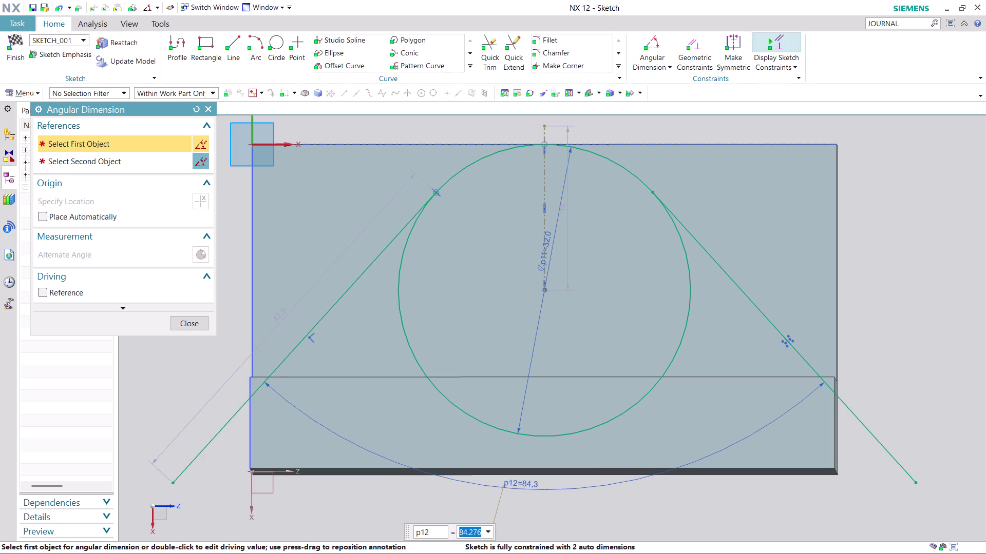
Delete the 84.3° angle dimension between the slanted lines and dismiss the auto-dimensioning notice.
click(198, 328)
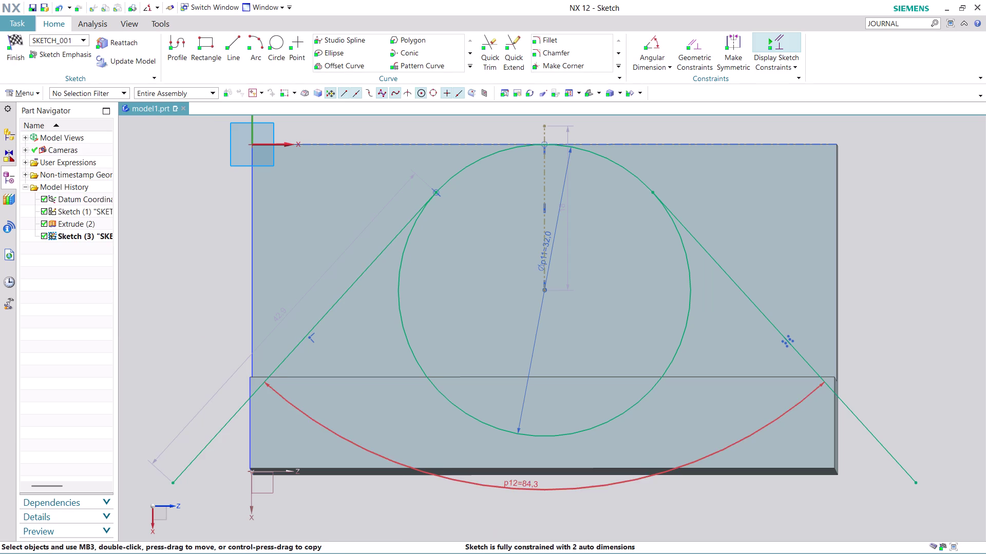
right_click(522, 489)
click(570, 441)
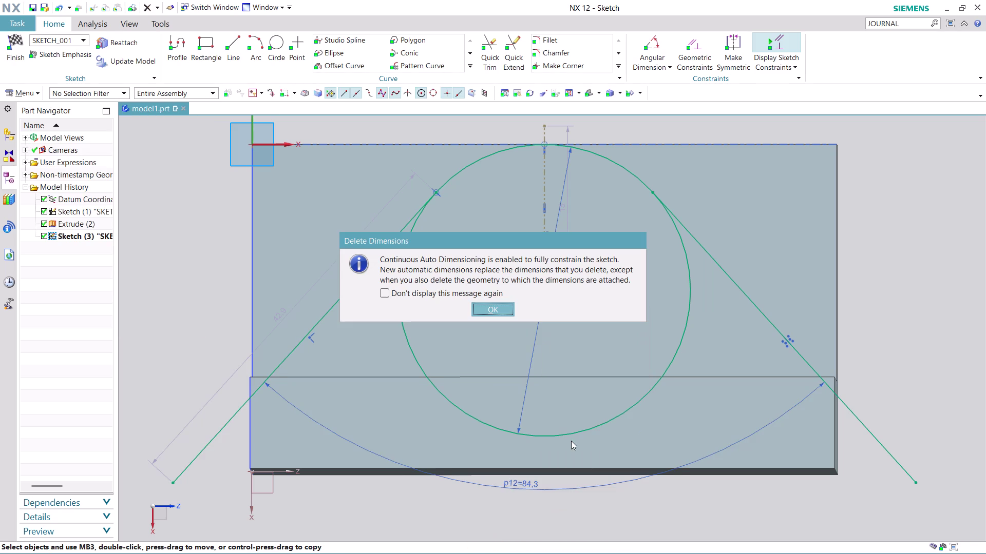
click(502, 316)
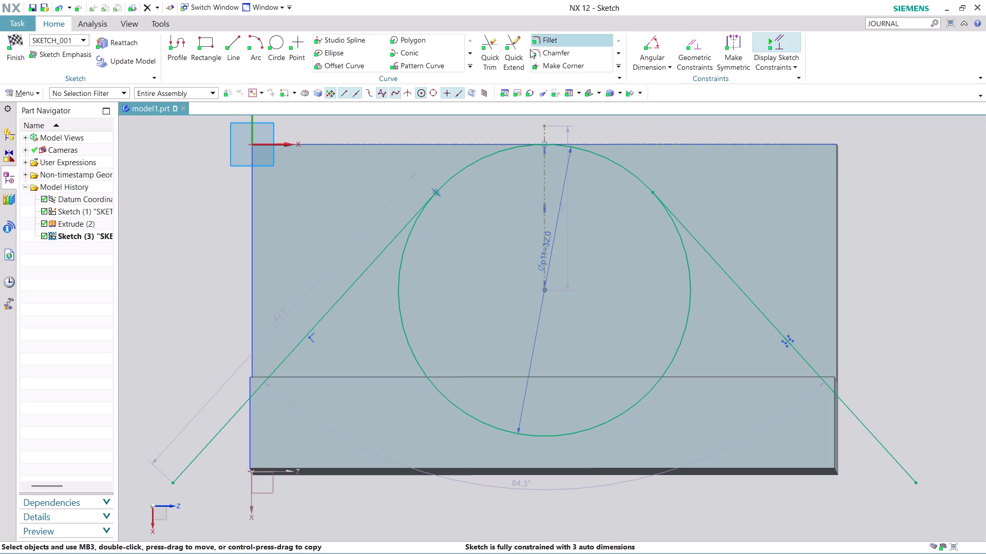
Start a Rapid Dimension and pick both slanted lines for a new angle.
click(660, 67)
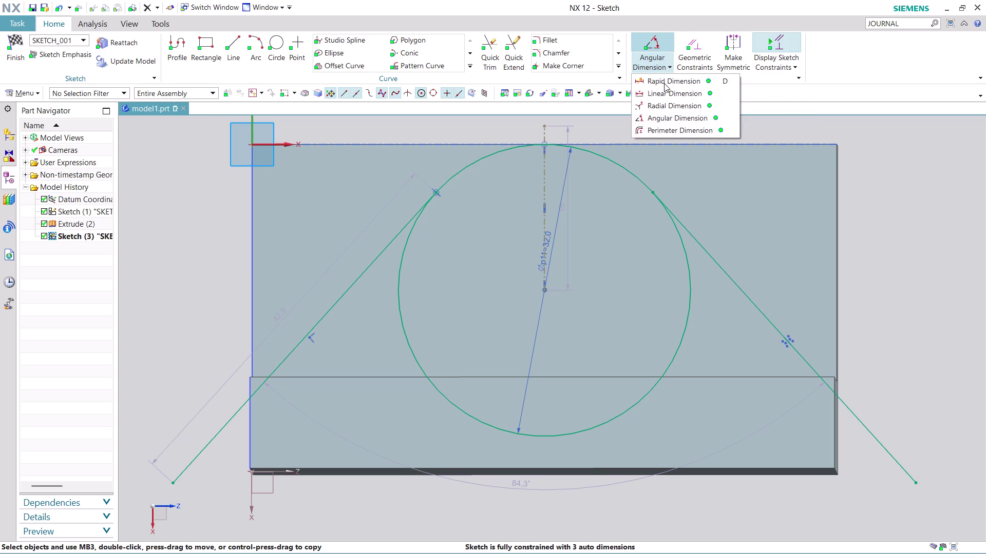
click(663, 83)
click(298, 353)
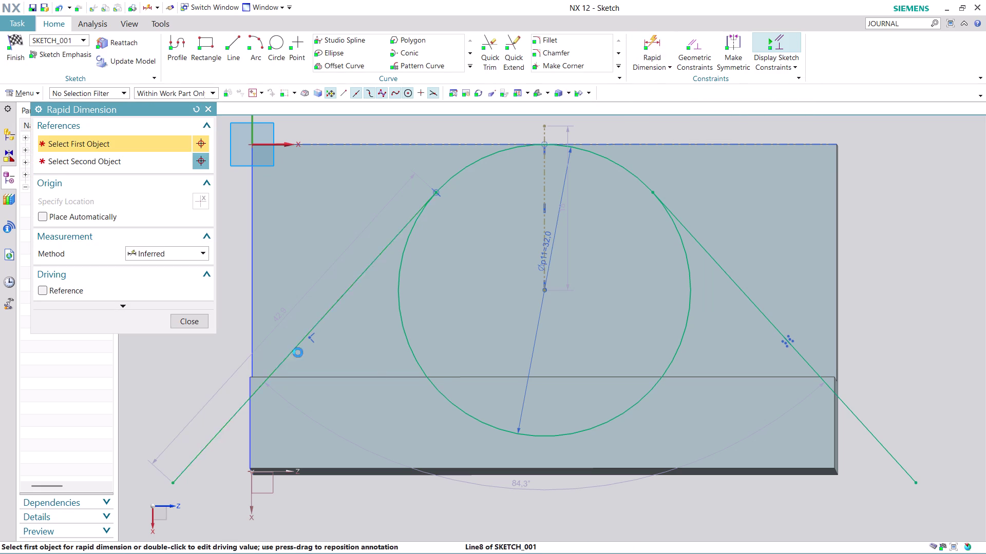
click(810, 366)
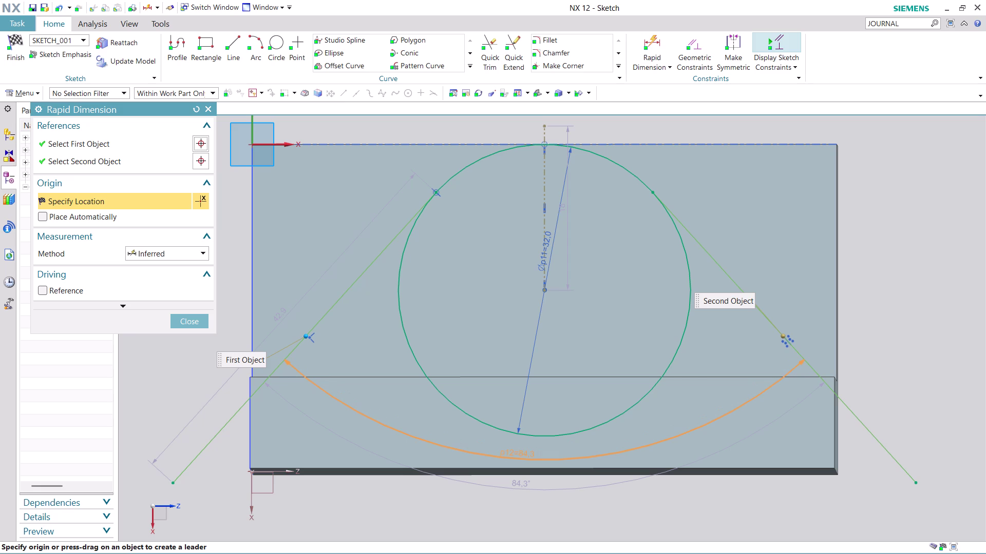
Cancel the unfinished angle dimension and zoom in on the sketch.
key(Escape)
scroll(down, 3)
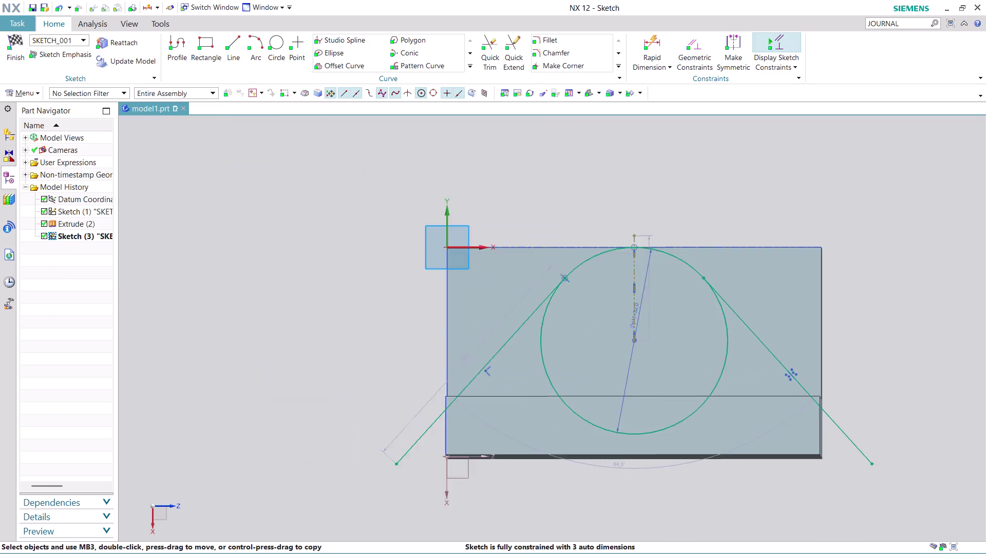
scroll(down, 3)
scroll(up, 3)
scroll(down, 3)
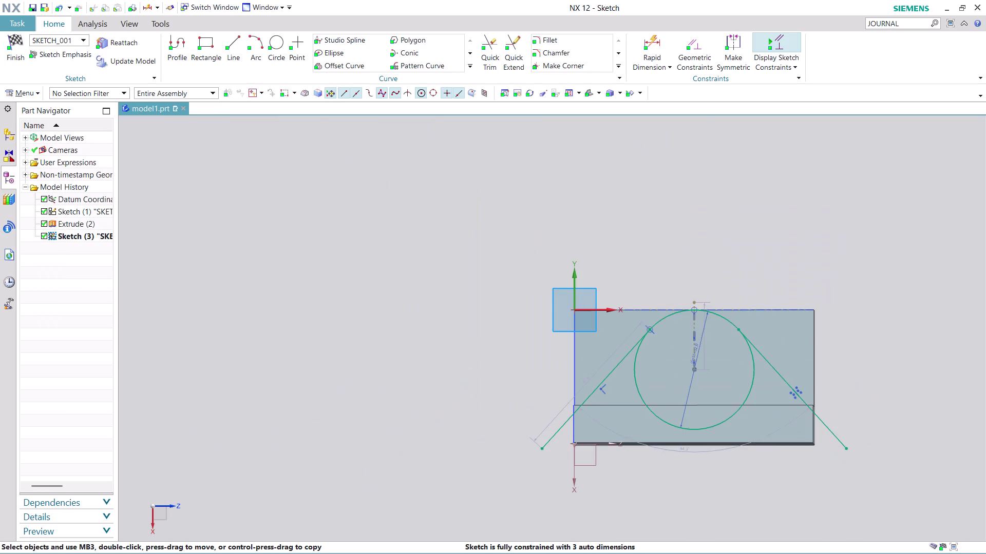
scroll(up, 3)
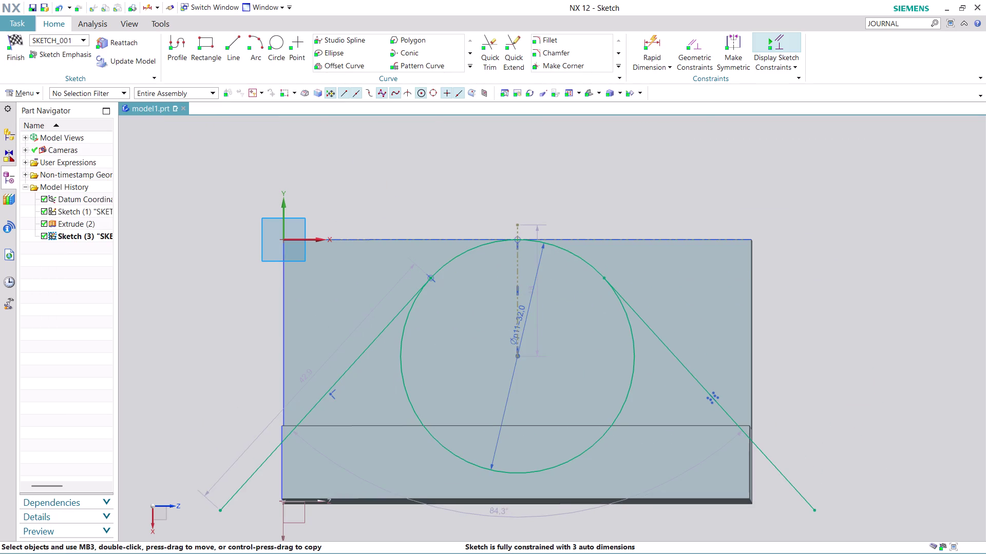
scroll(down, 3)
scroll(up, 3)
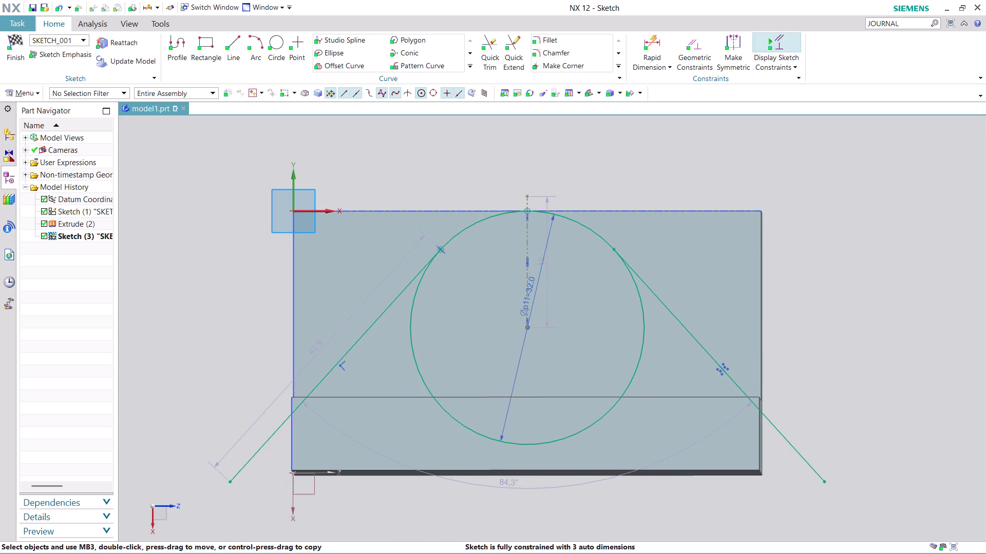
Drag the slanted lines' lower ends into the block's lower band, changing the angle to 78.4°.
drag(232, 482, 312, 403)
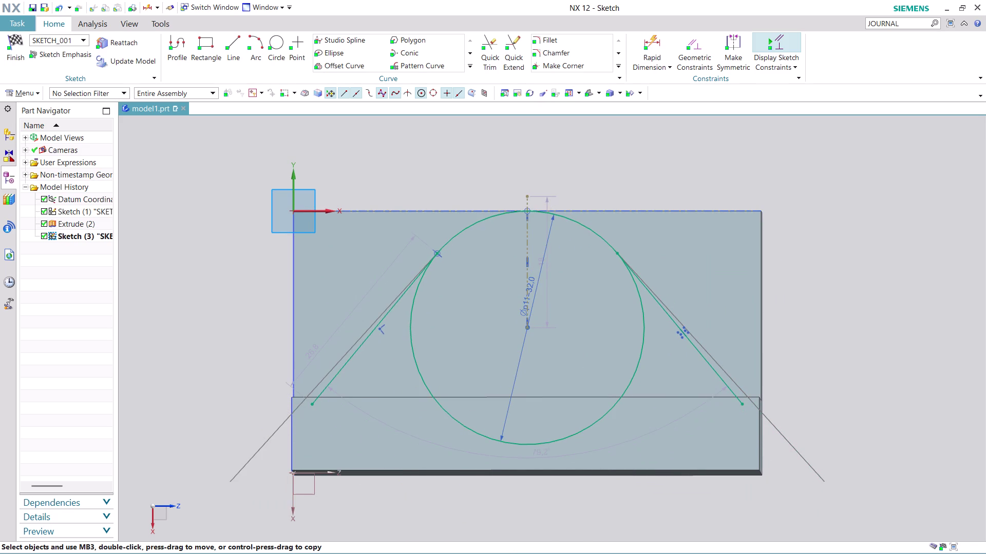
drag(312, 404, 237, 522)
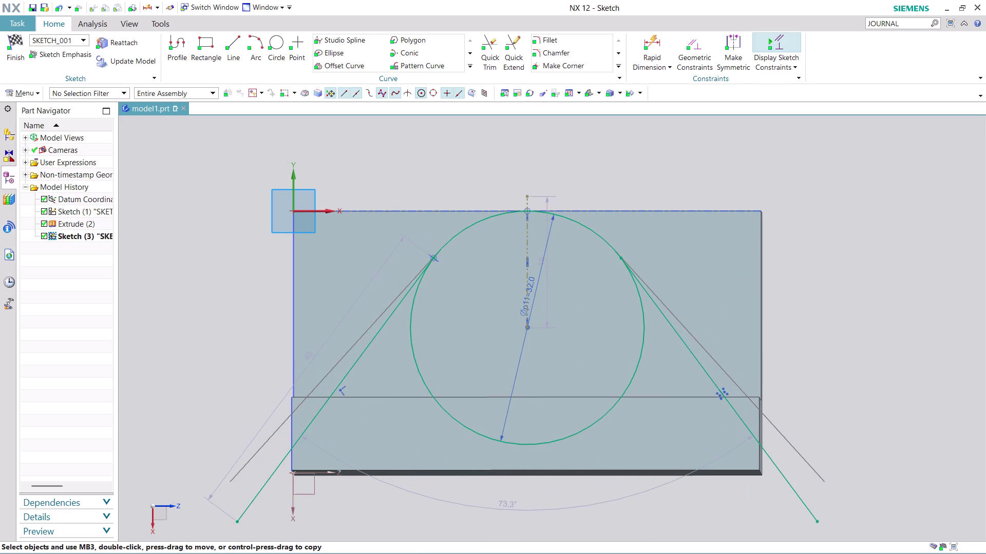
drag(237, 522, 266, 427)
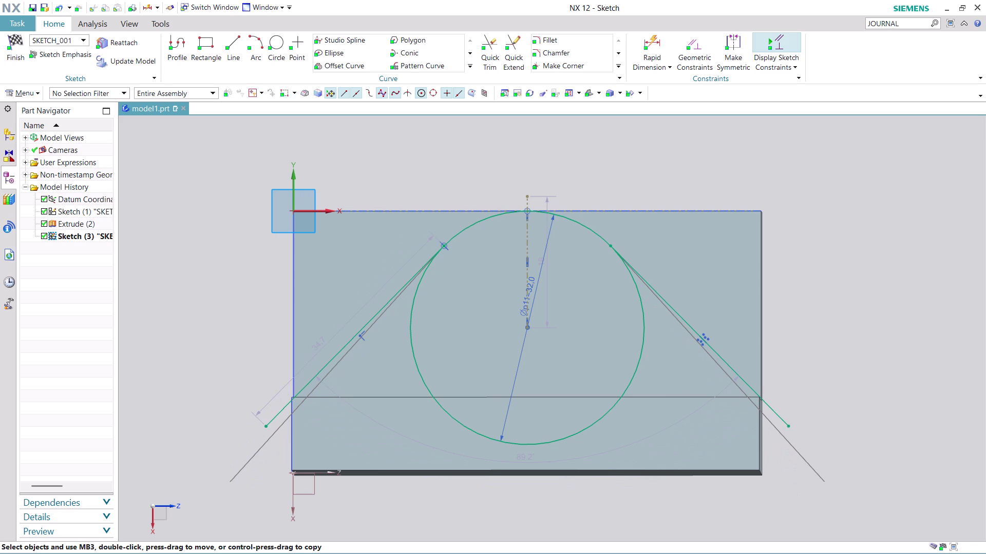
drag(266, 426, 278, 448)
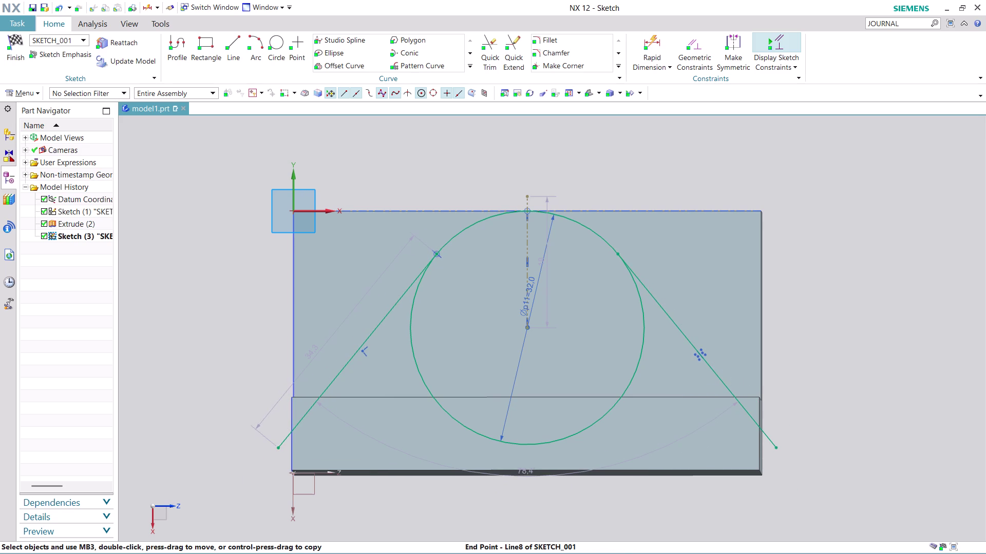
click(650, 36)
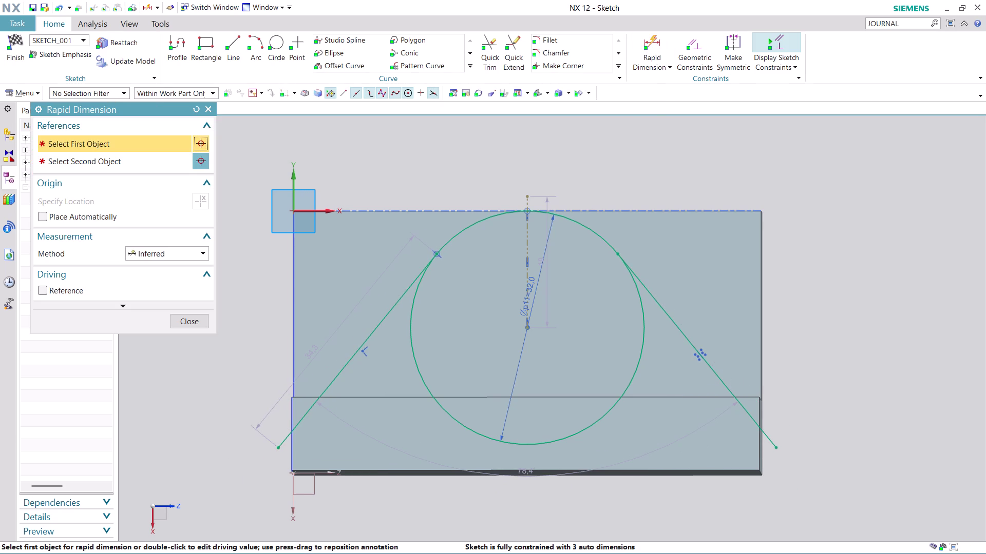
Dimension the horizontal distance between the slanted lines' lower endpoints as 55 mm.
click(279, 451)
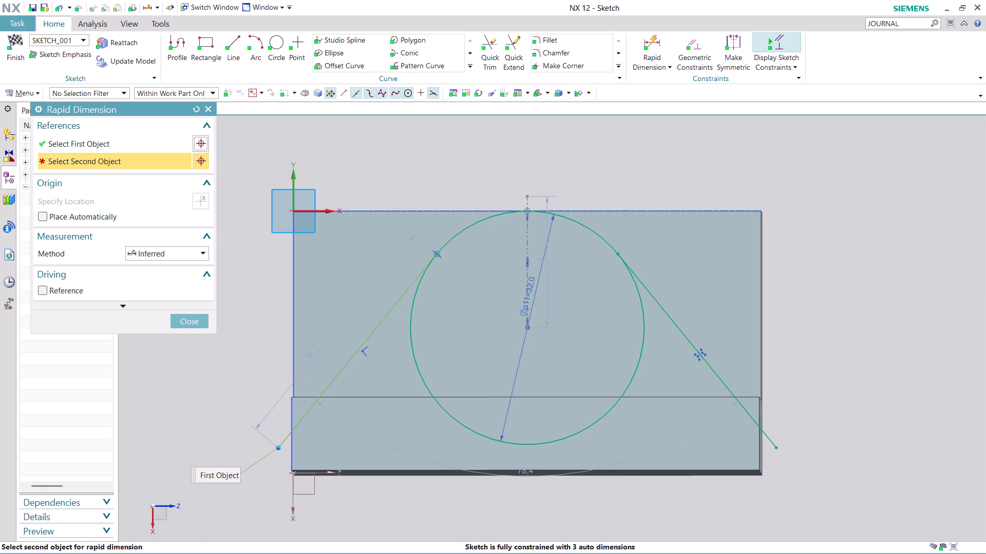
click(778, 448)
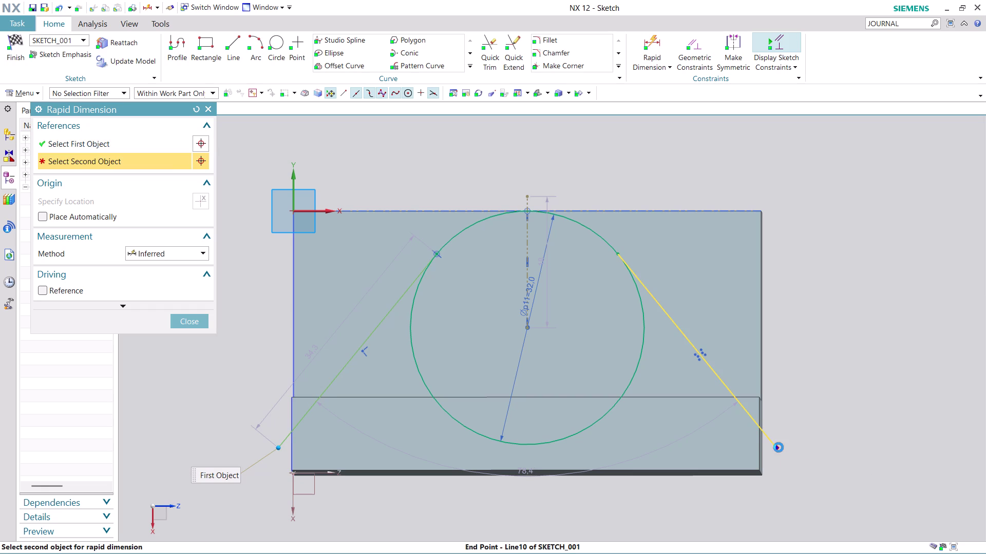
click(824, 463)
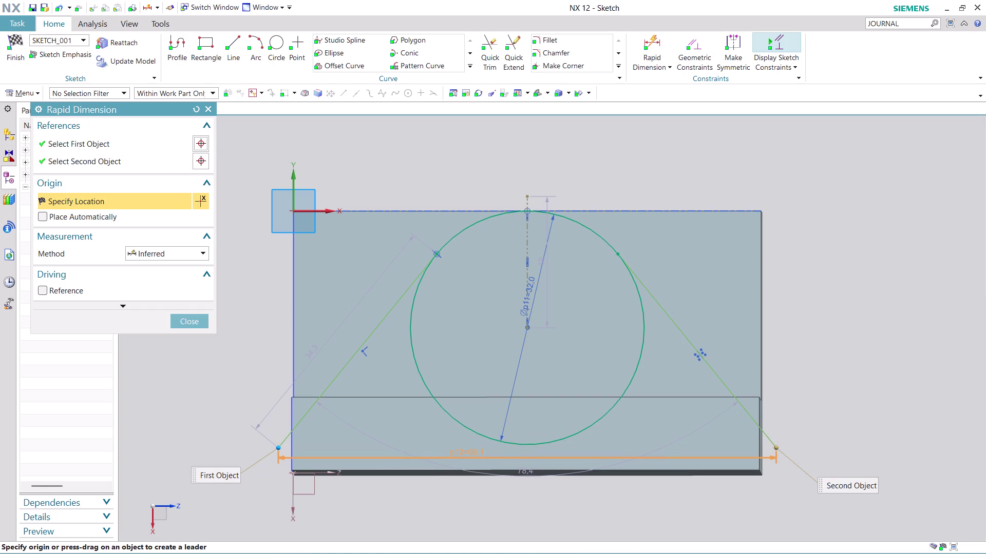
click(467, 453)
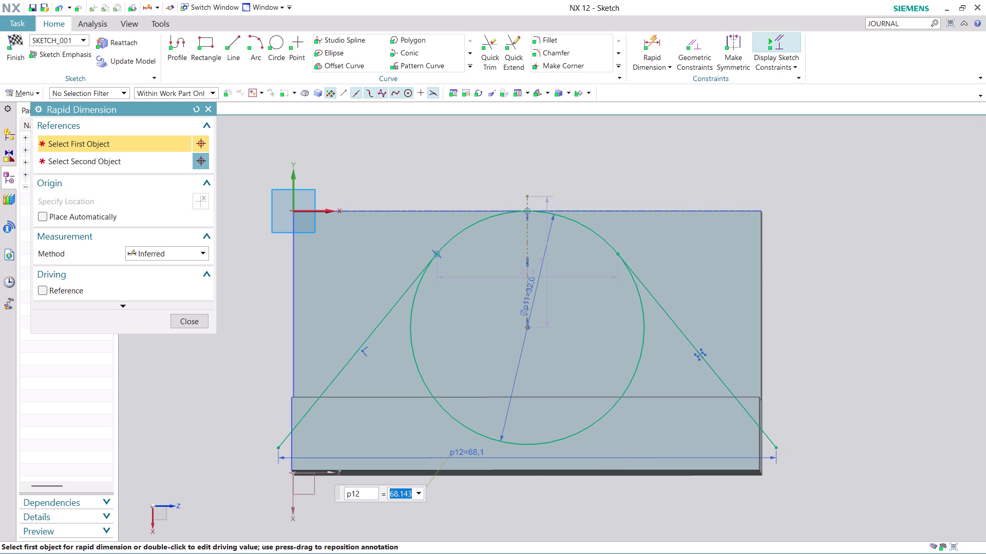
text(55)
key(Return)
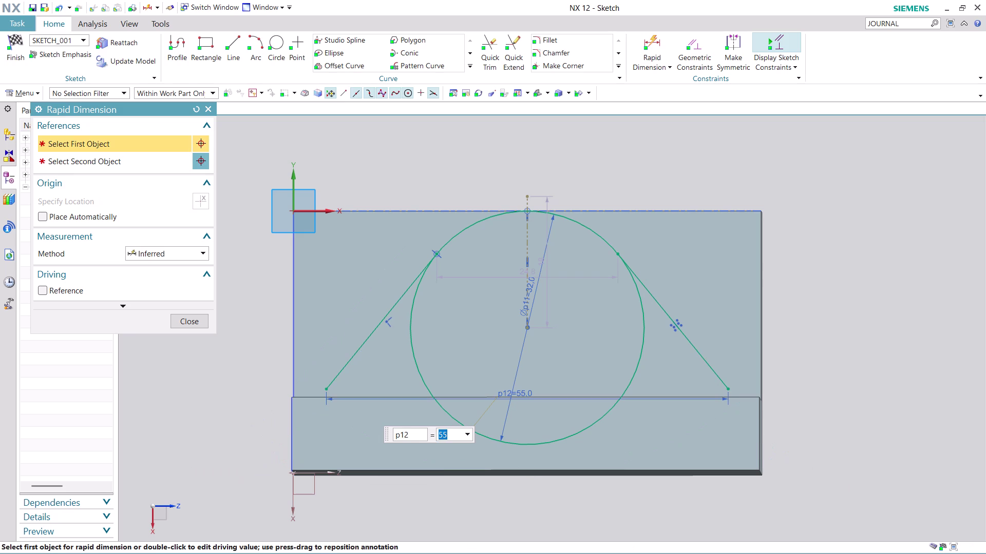
click(194, 314)
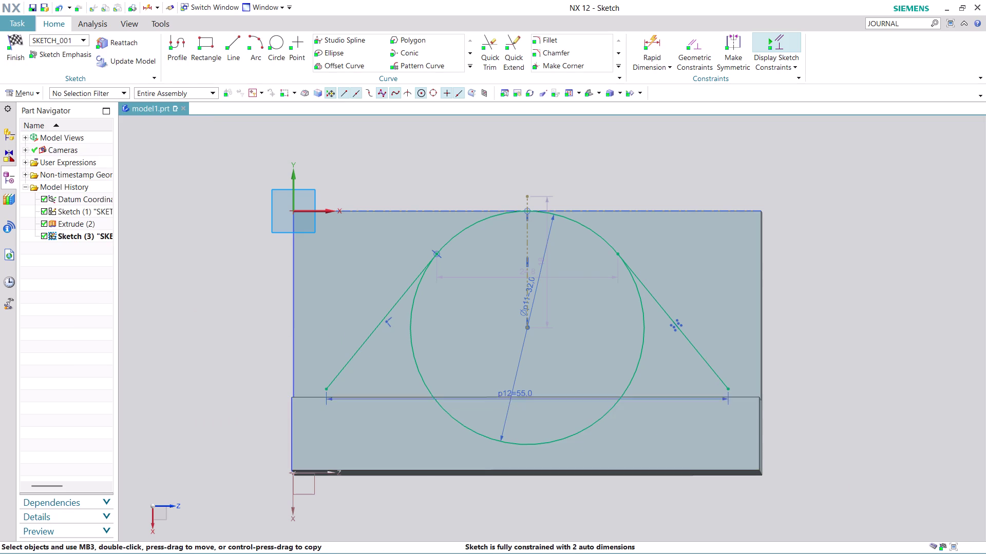
scroll(up, 3)
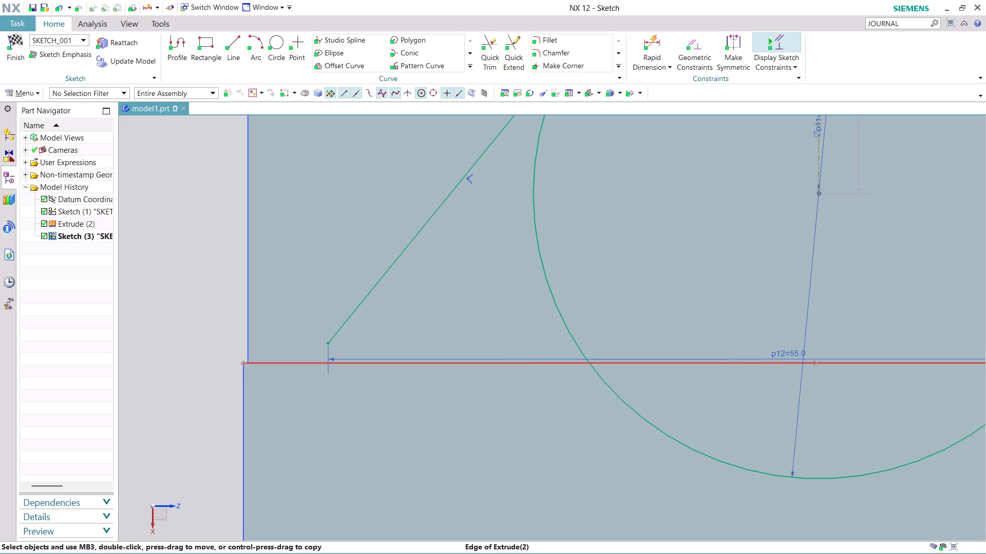
click(702, 46)
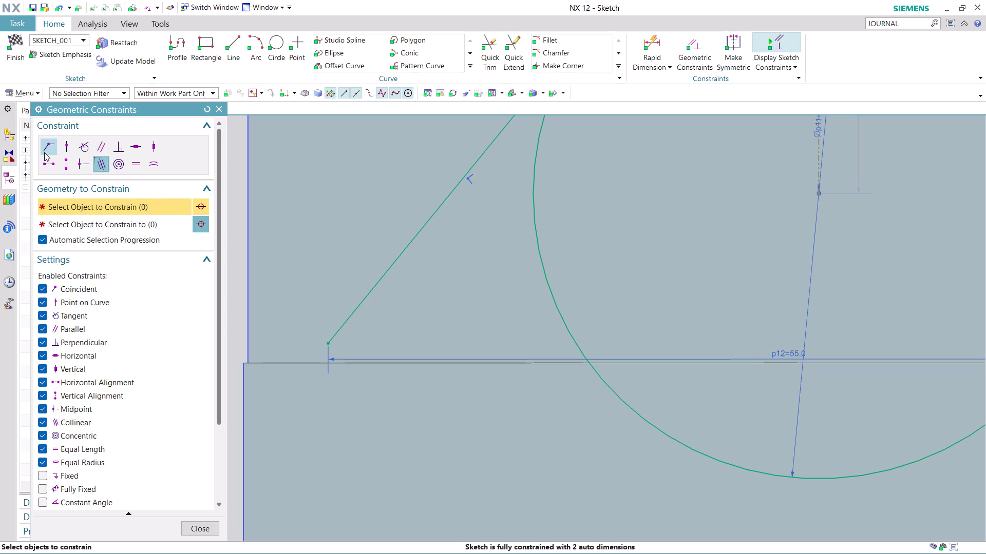
click(51, 144)
click(329, 344)
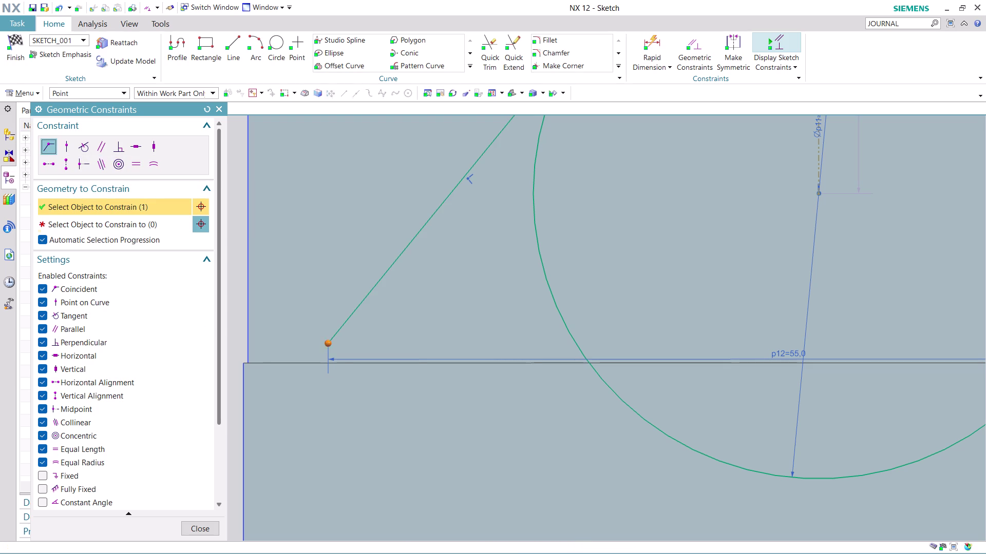
click(310, 363)
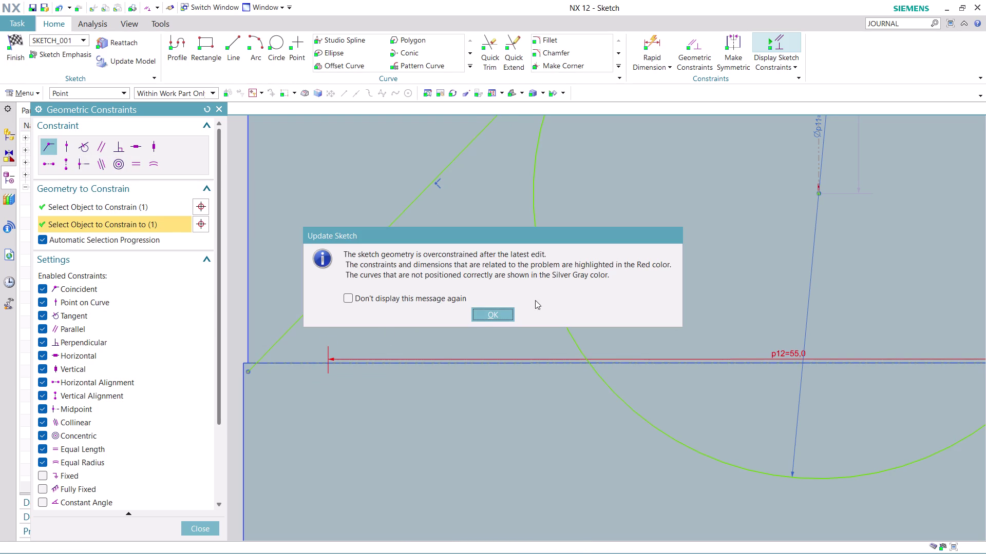
click(482, 319)
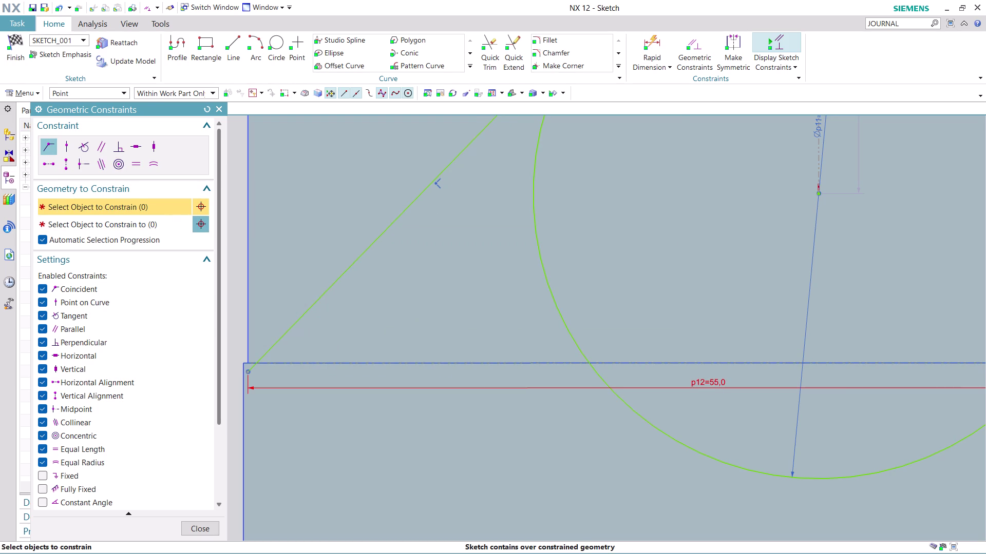
key(ctrl+z)
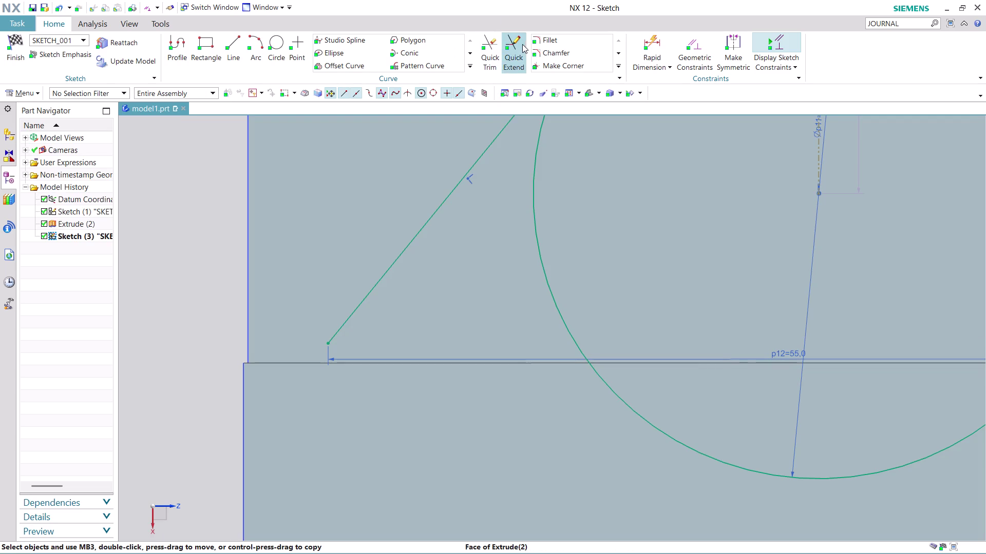
click(521, 46)
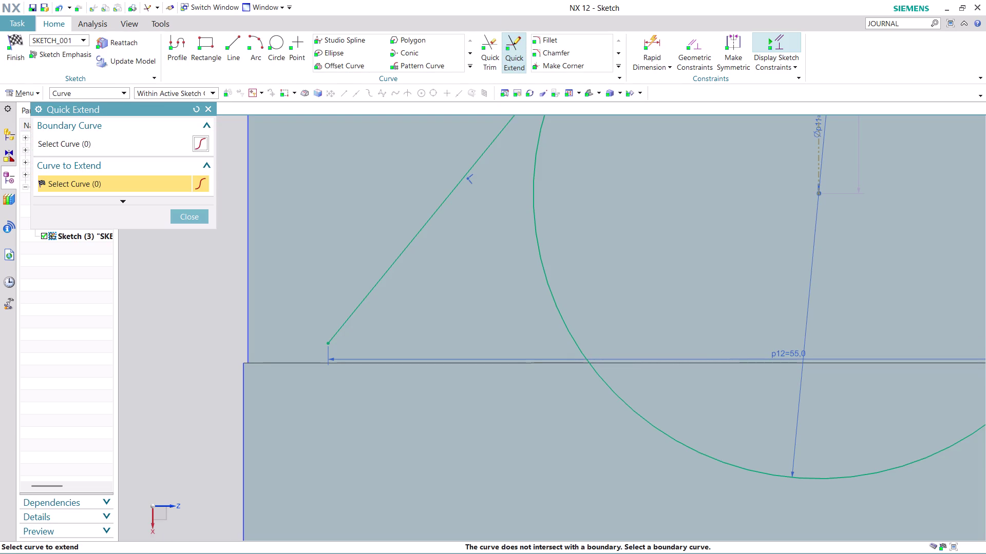
click(329, 341)
key(Escape)
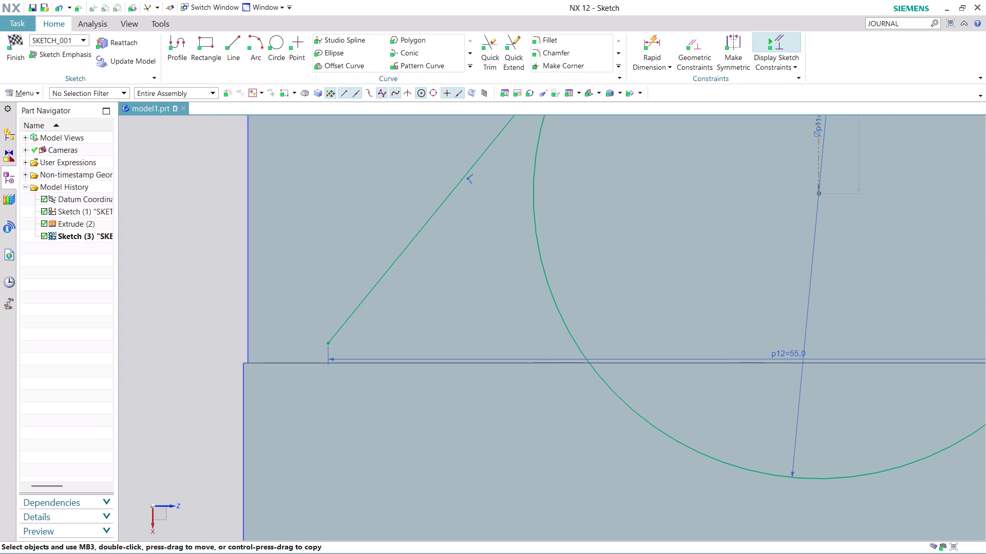
scroll(down, 3)
scroll(down, 3)
scroll(up, 3)
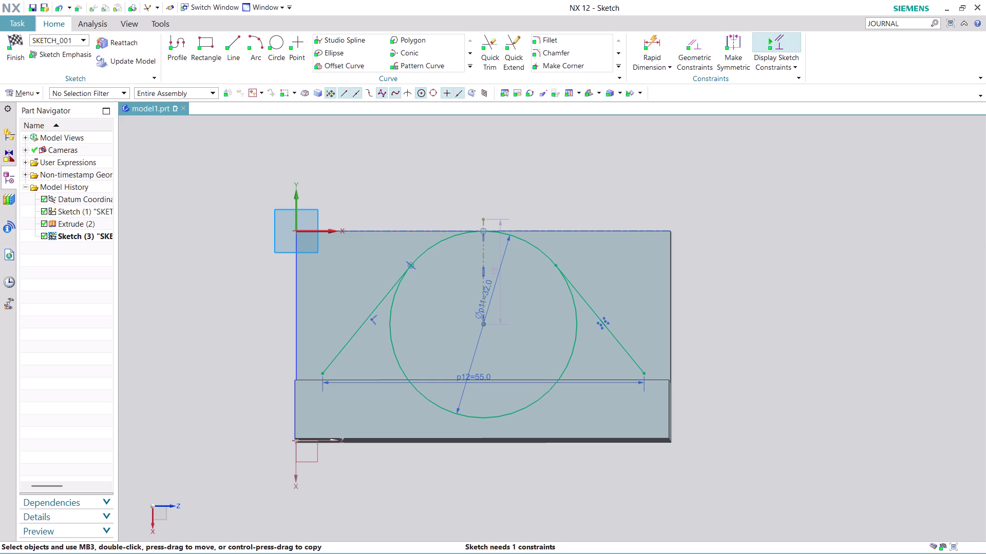
scroll(up, 3)
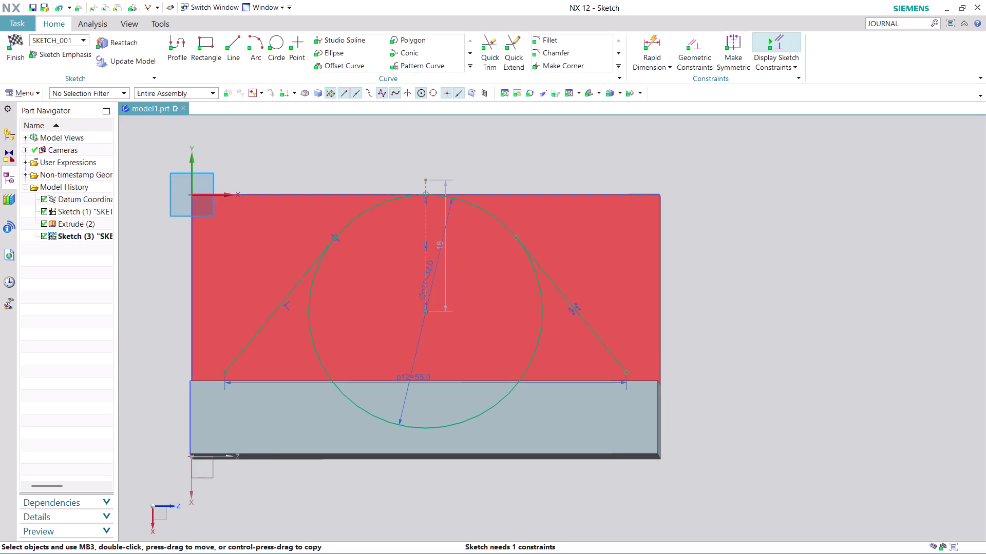
click(467, 68)
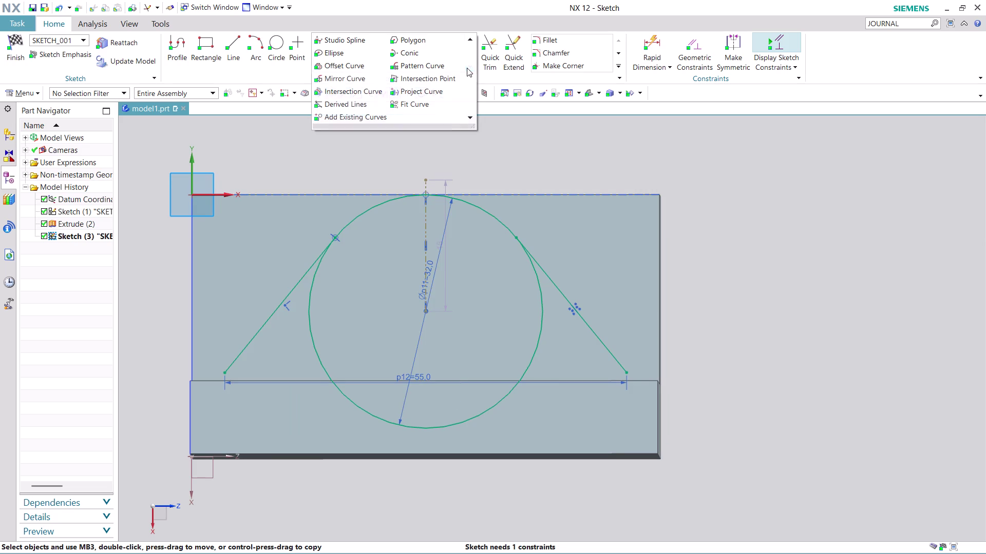
Project the block's top edge into the sketch as a new line.
click(422, 88)
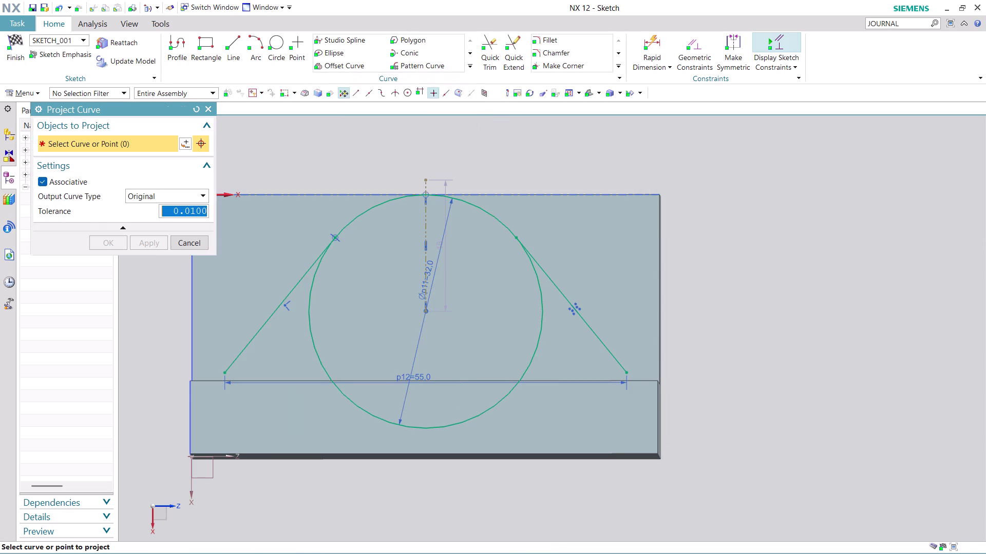
scroll(up, 3)
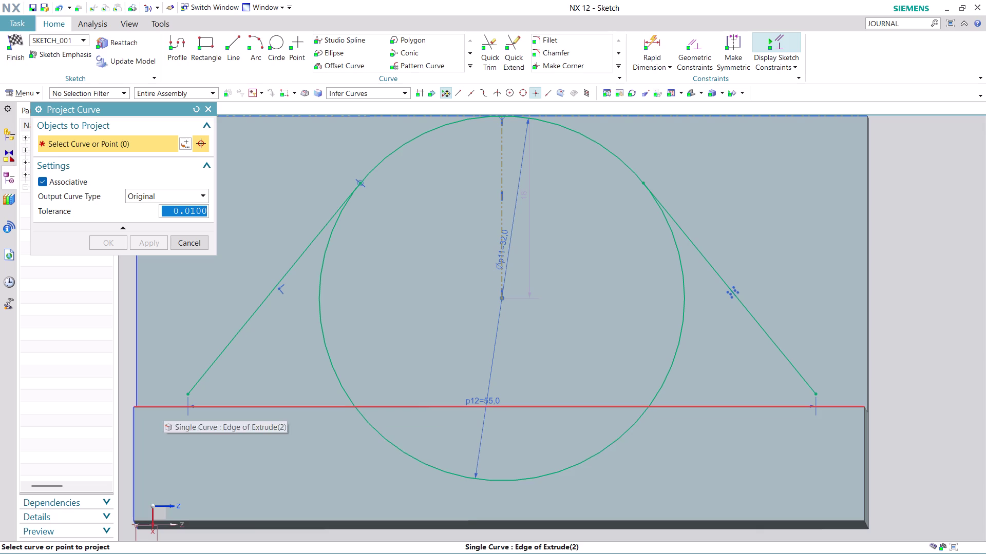
click(163, 408)
click(164, 244)
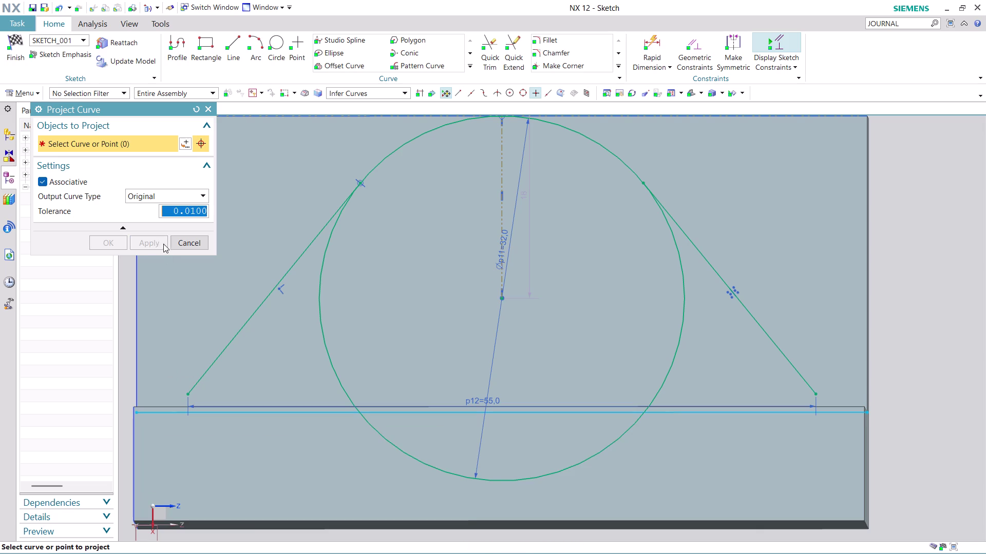
click(205, 239)
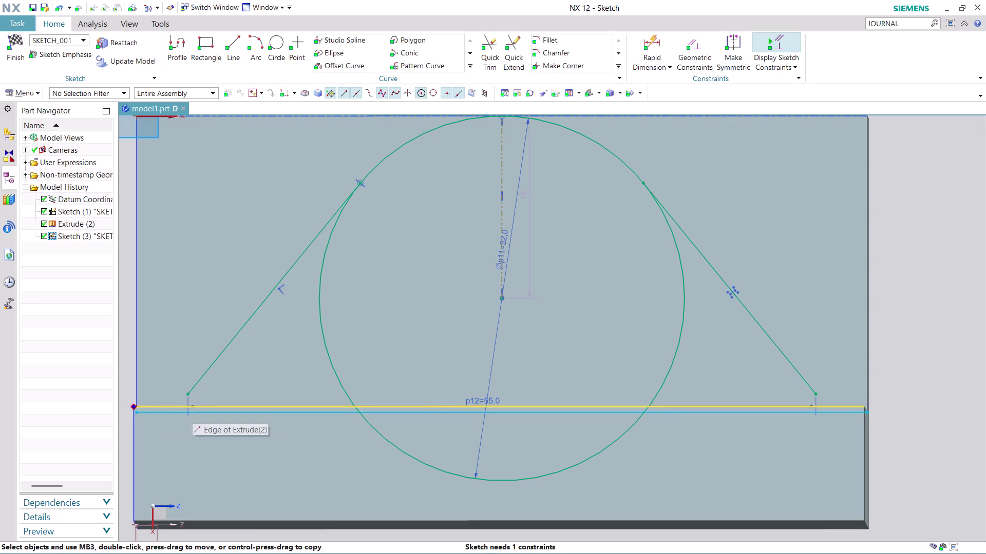
Drag both slanted lines' lower endpoints onto the projected edge.
drag(186, 392, 186, 396)
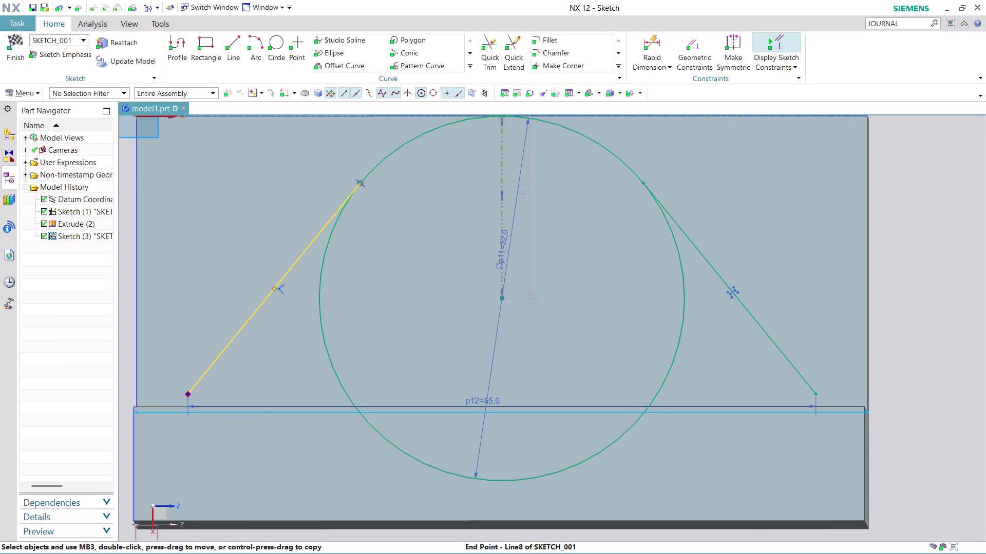
drag(185, 396, 176, 403)
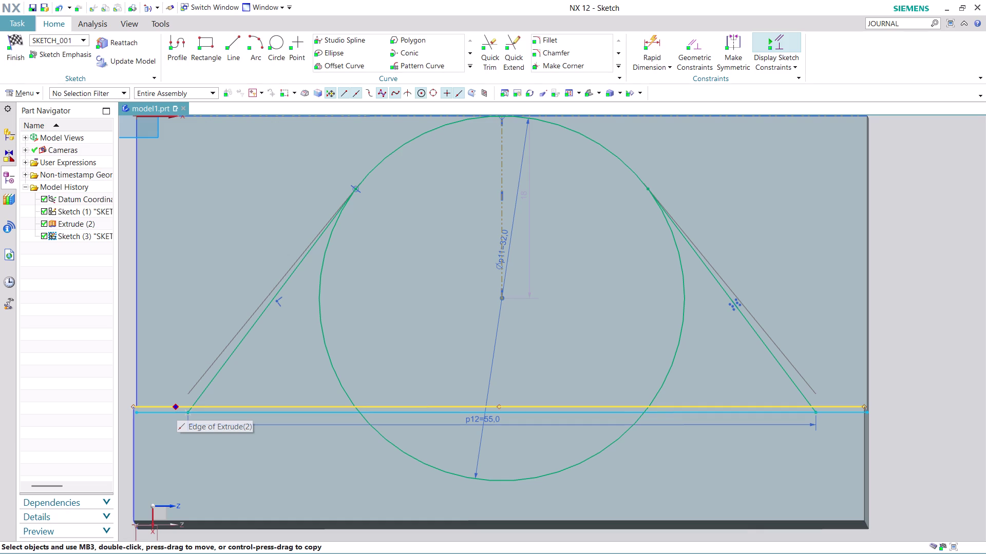
drag(176, 402, 176, 401)
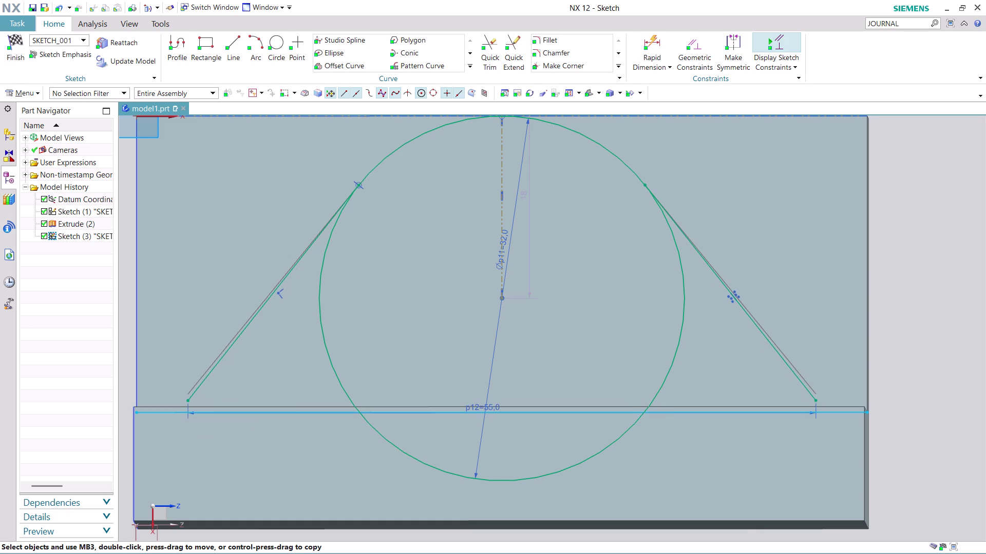
drag(175, 401, 174, 409)
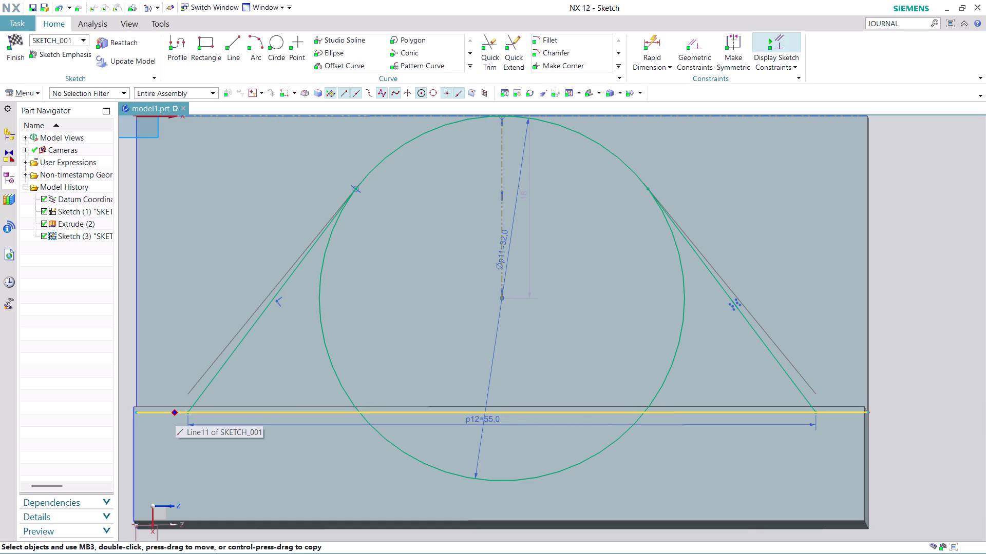
drag(174, 410, 201, 411)
drag(202, 411, 190, 408)
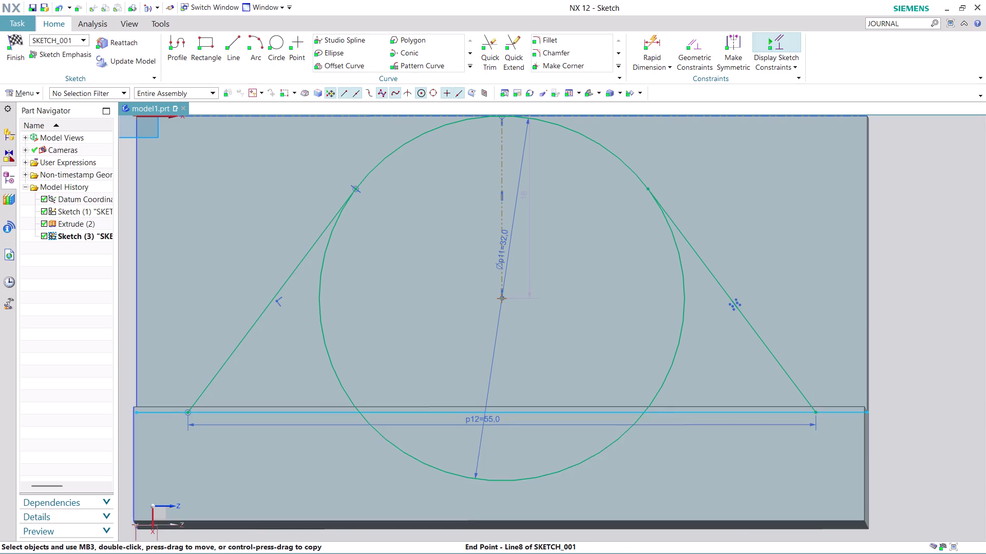
scroll(down, 3)
scroll(up, 3)
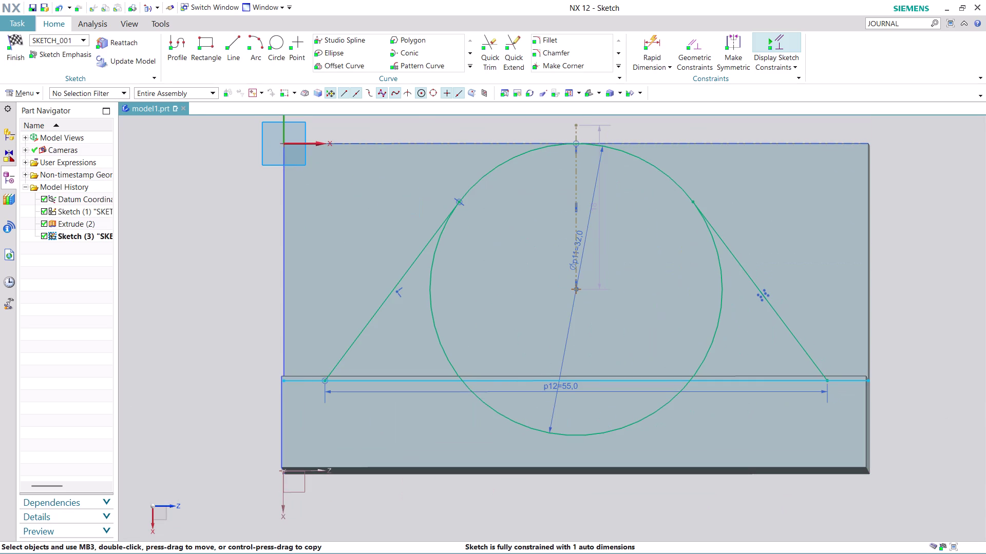
drag(581, 391, 591, 504)
scroll(up, 3)
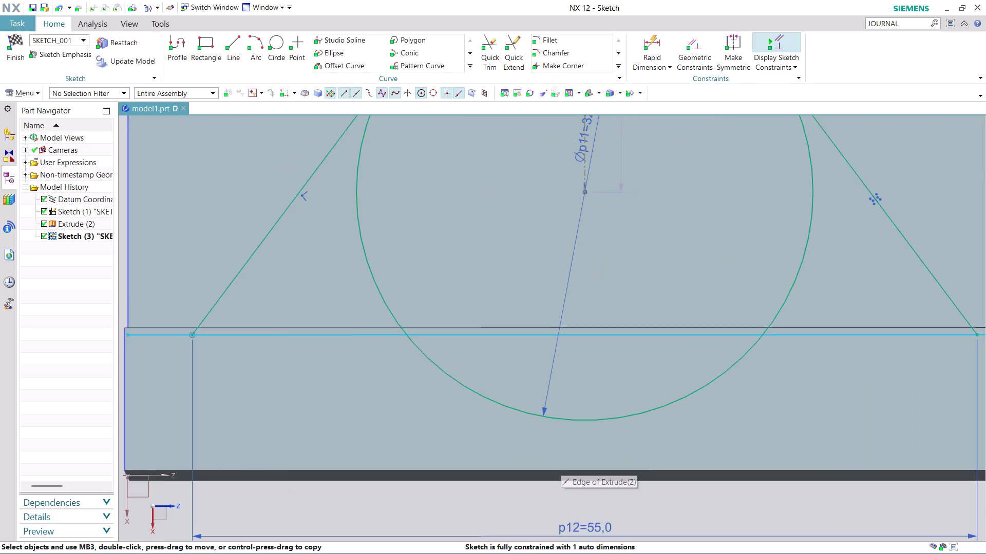
scroll(down, 3)
drag(378, 343, 378, 342)
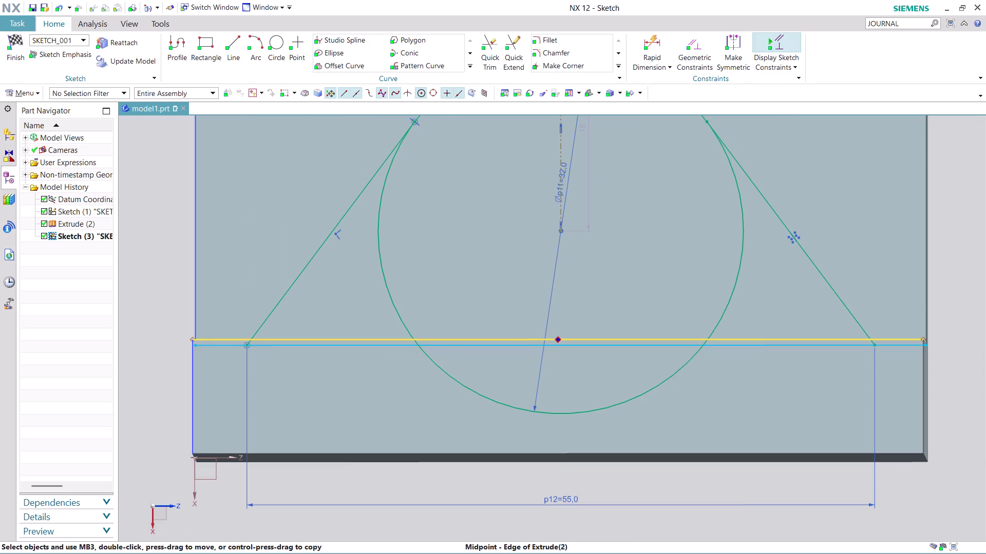
drag(378, 342, 378, 336)
drag(374, 349, 373, 344)
scroll(down, 3)
scroll(up, 3)
scroll(up, 3)
scroll(up, 3)
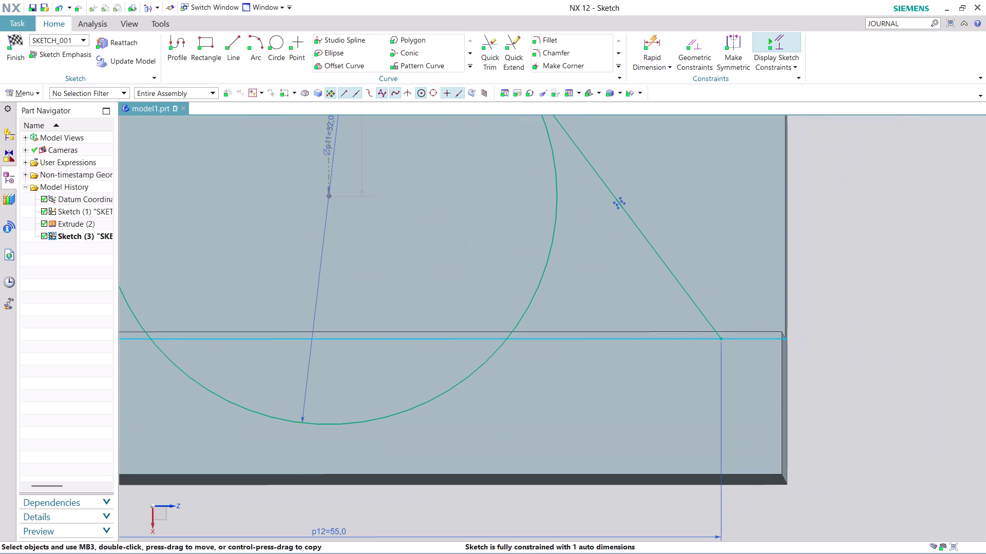
scroll(down, 3)
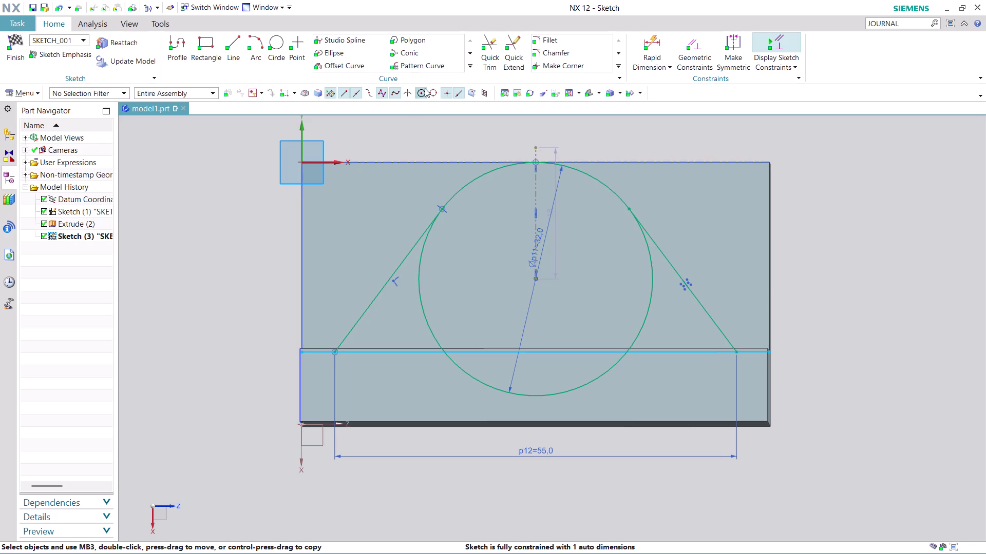
click(488, 52)
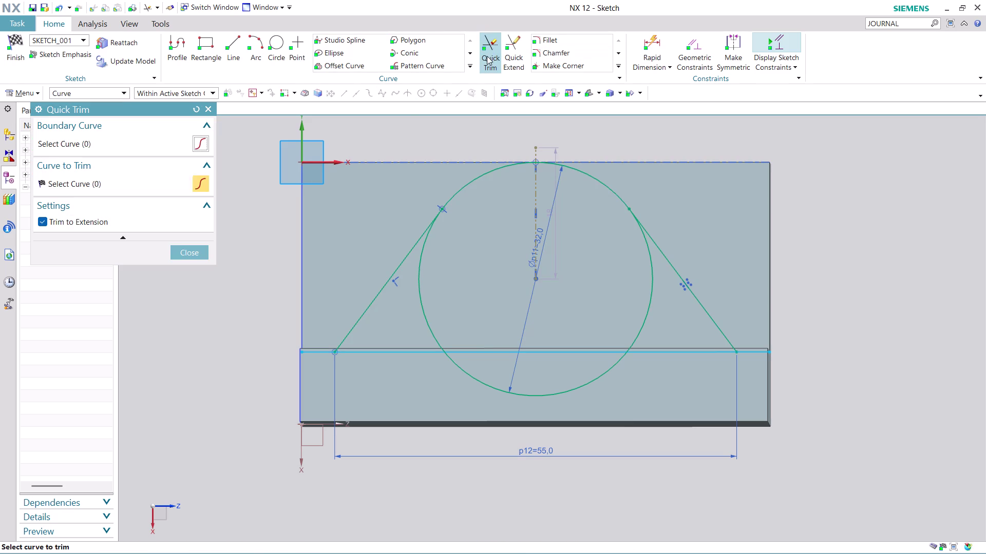
Quick Trim away the circle's lower segments, keeping the top arc between the tangent lines.
click(305, 355)
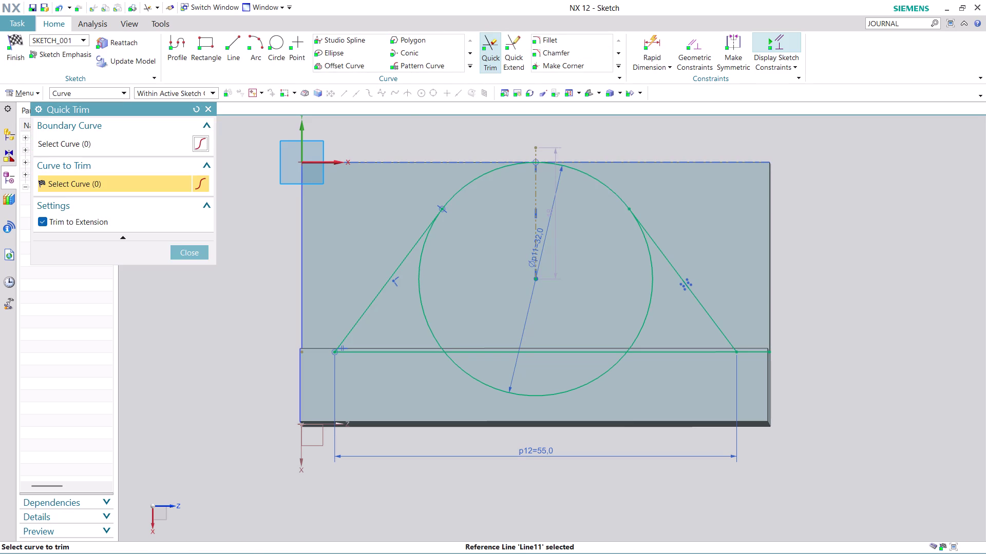
click(759, 355)
scroll(up, 3)
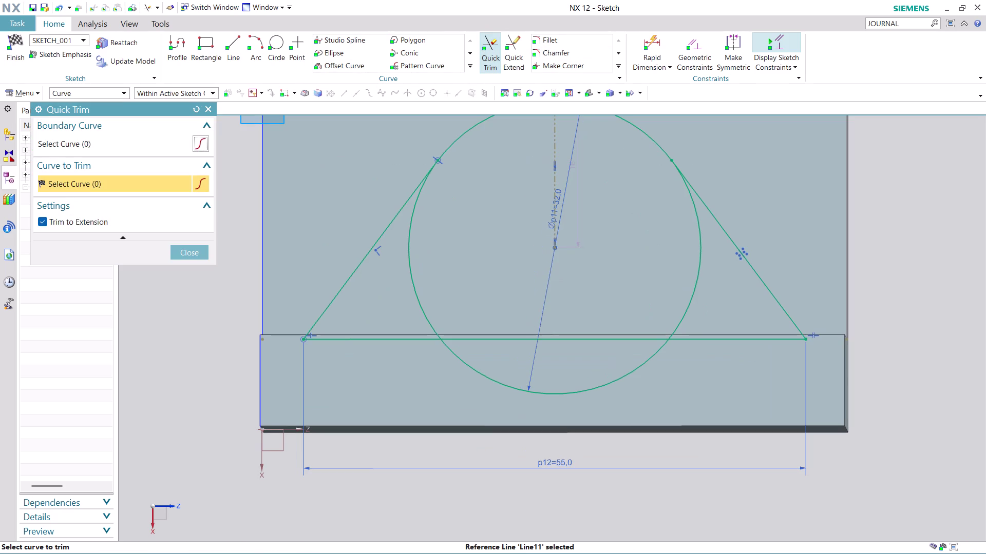
click(493, 379)
click(423, 300)
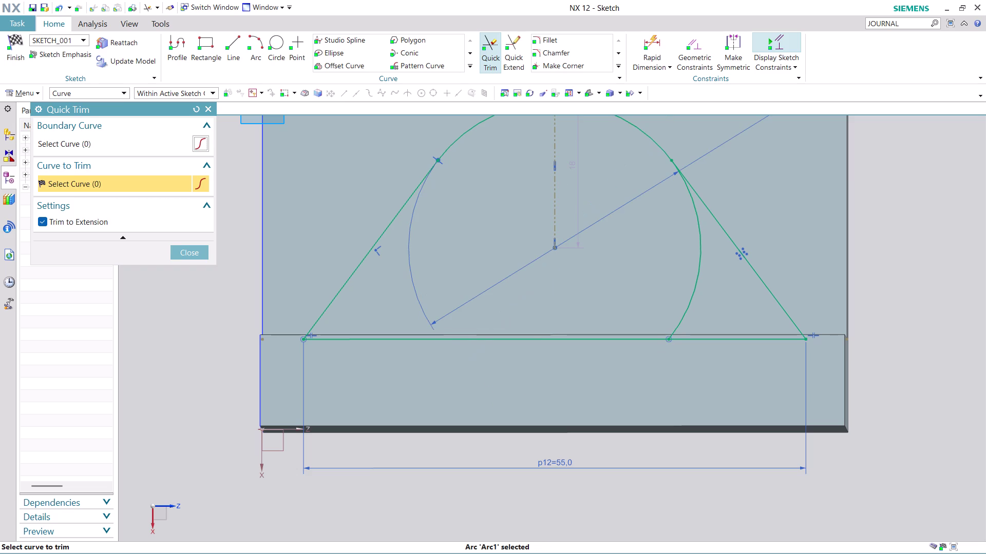
click(687, 303)
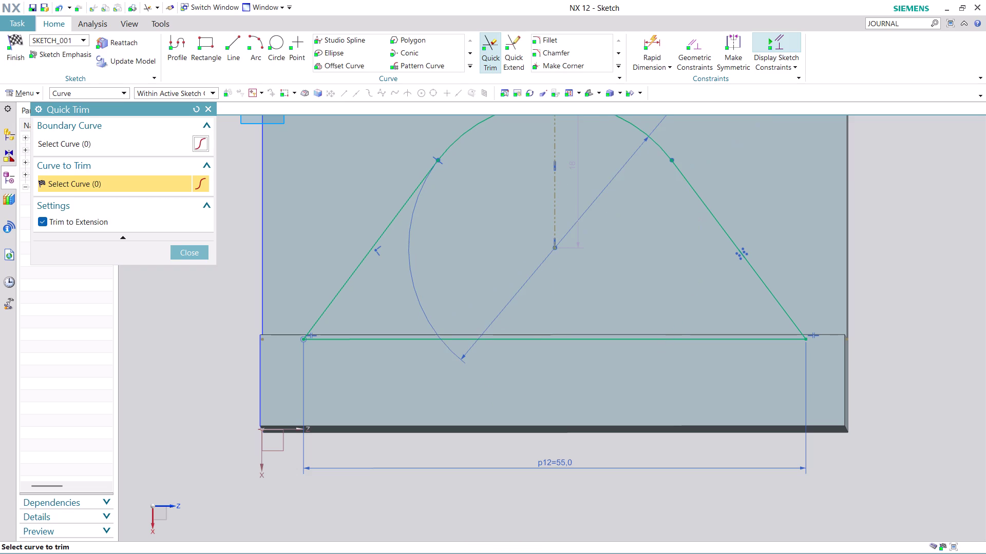
Zoom to review the trimmed arch outline and exit Quick Trim.
scroll(up, 3)
scroll(up, 3)
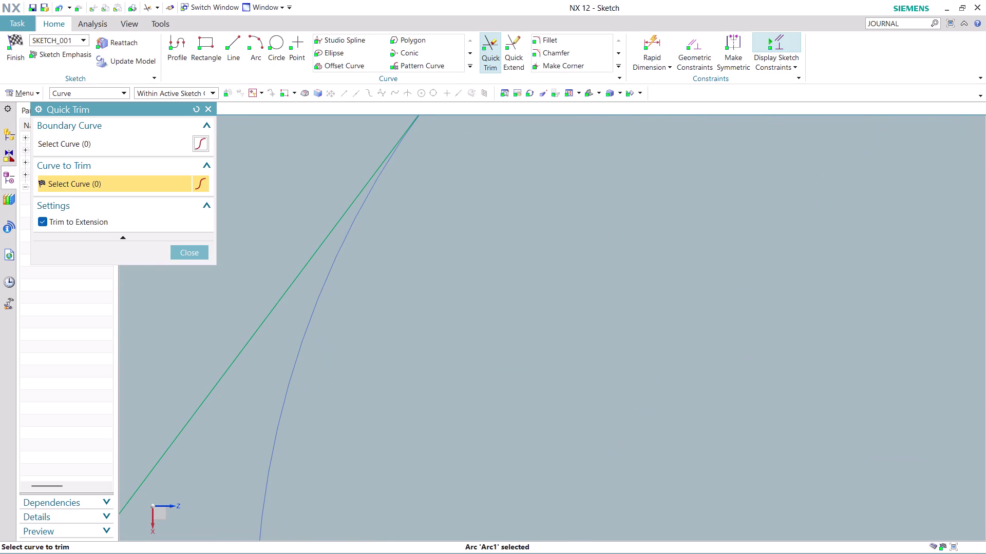
scroll(down, 3)
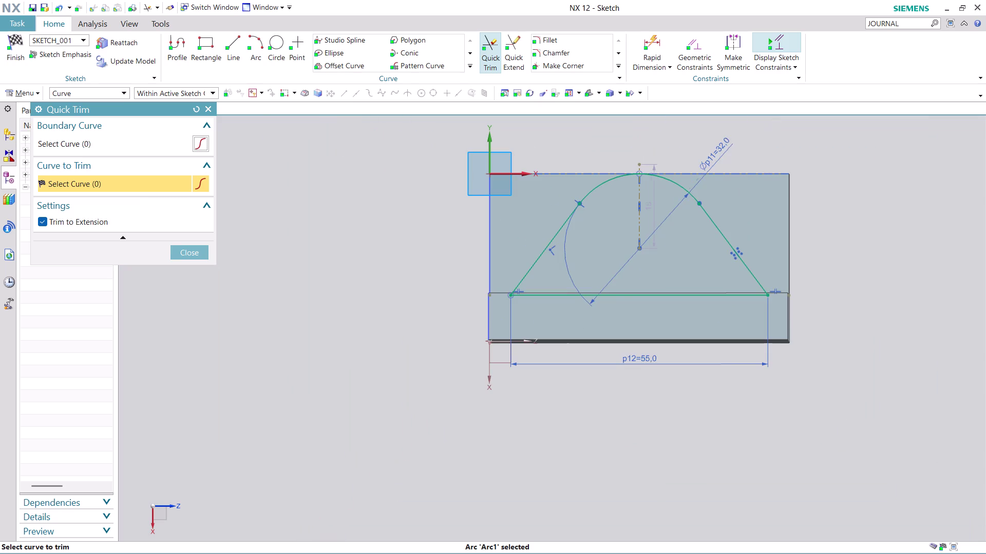
scroll(up, 3)
scroll(up, 3)
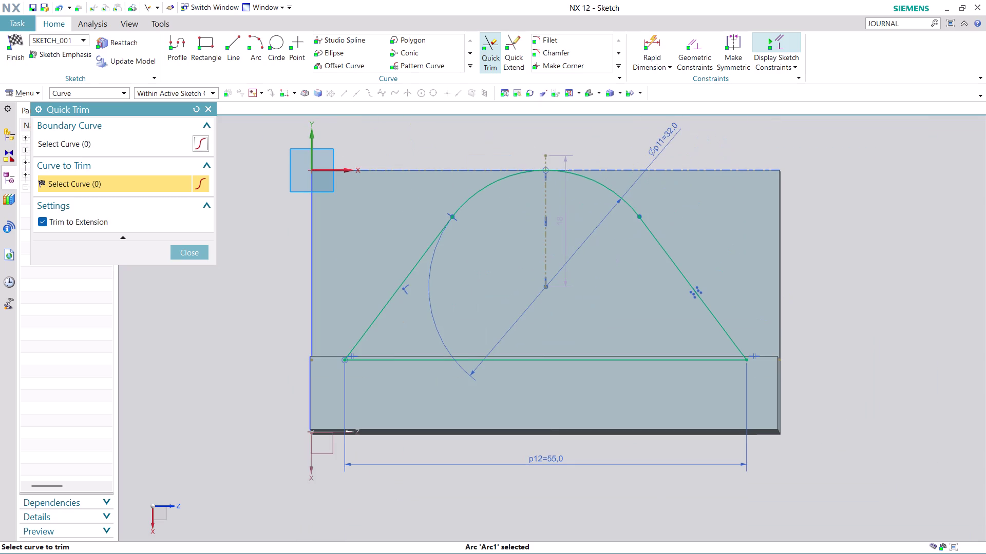
scroll(up, 3)
scroll(down, 3)
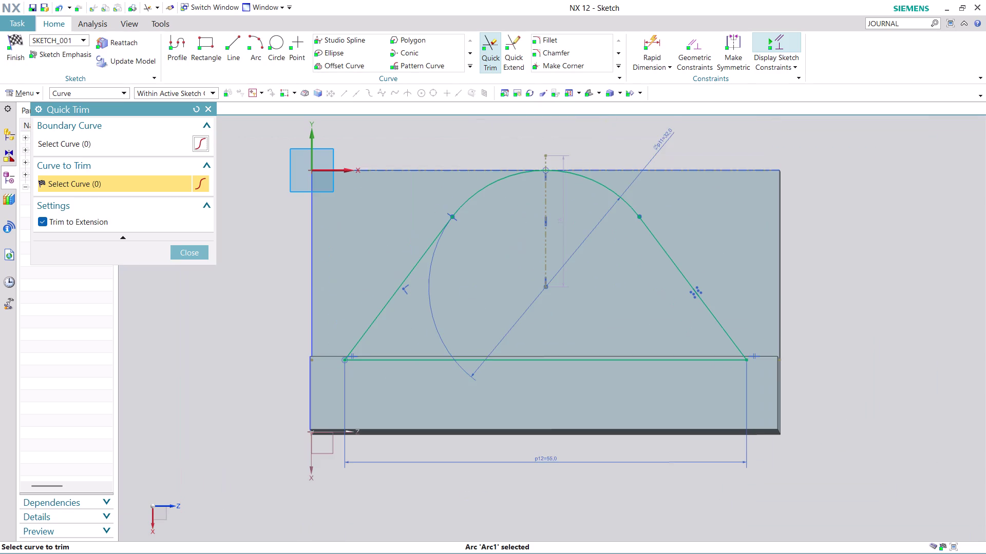
scroll(up, 3)
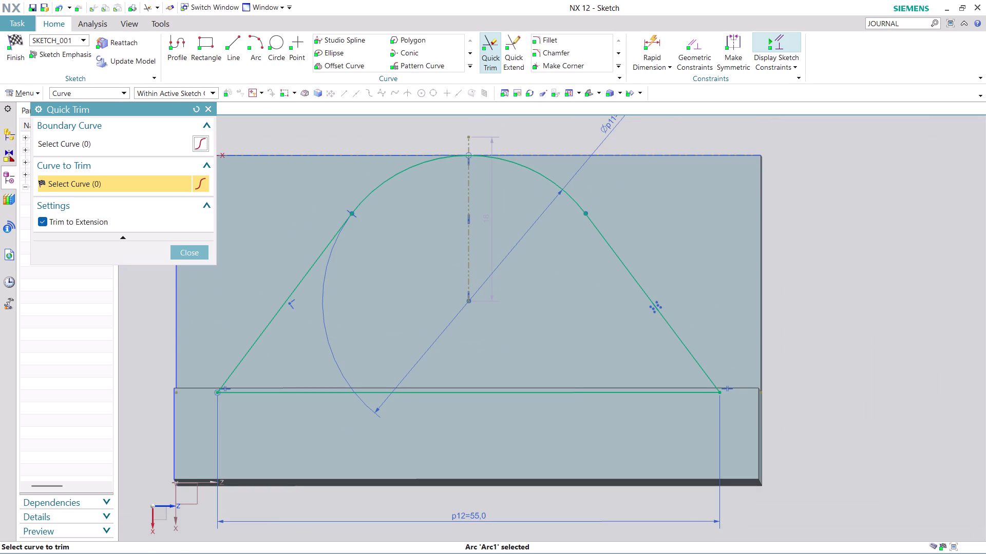
key(Escape)
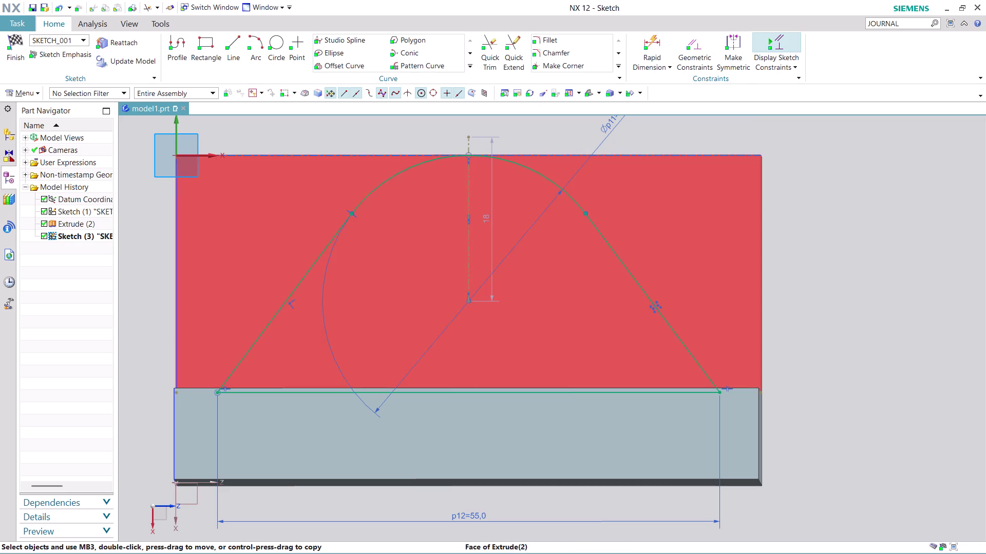
click(704, 37)
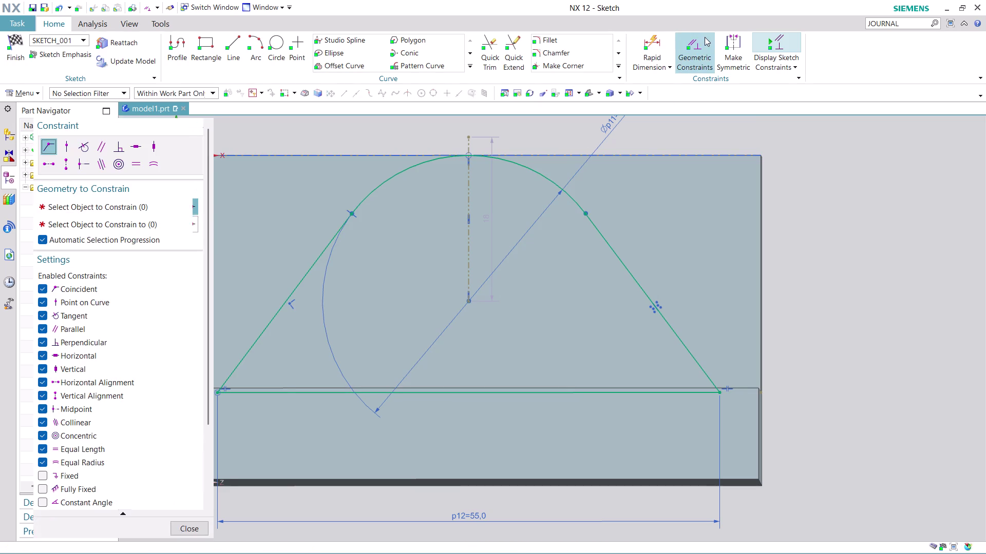
Apply an Equal Length constraint to the left and right slanted lines.
click(131, 166)
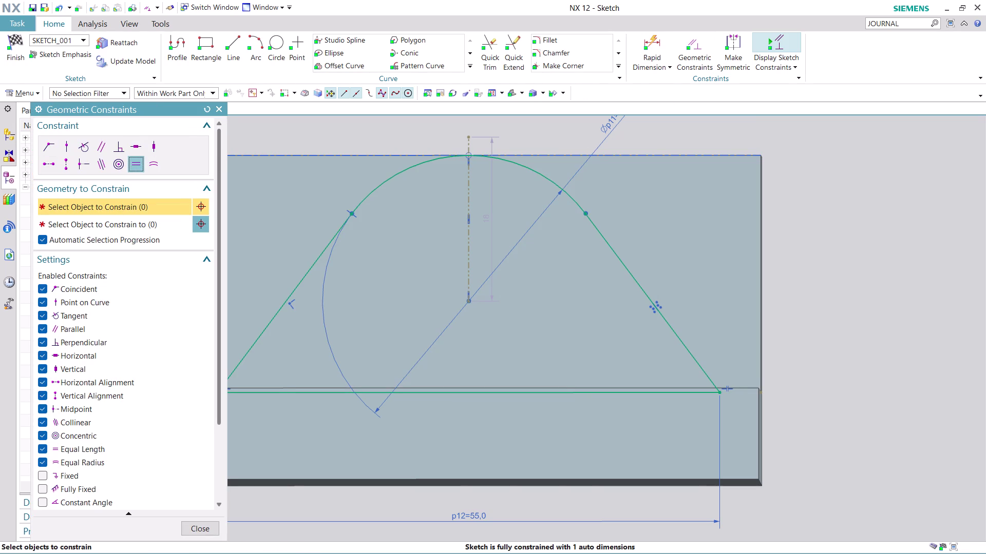
click(276, 315)
click(633, 284)
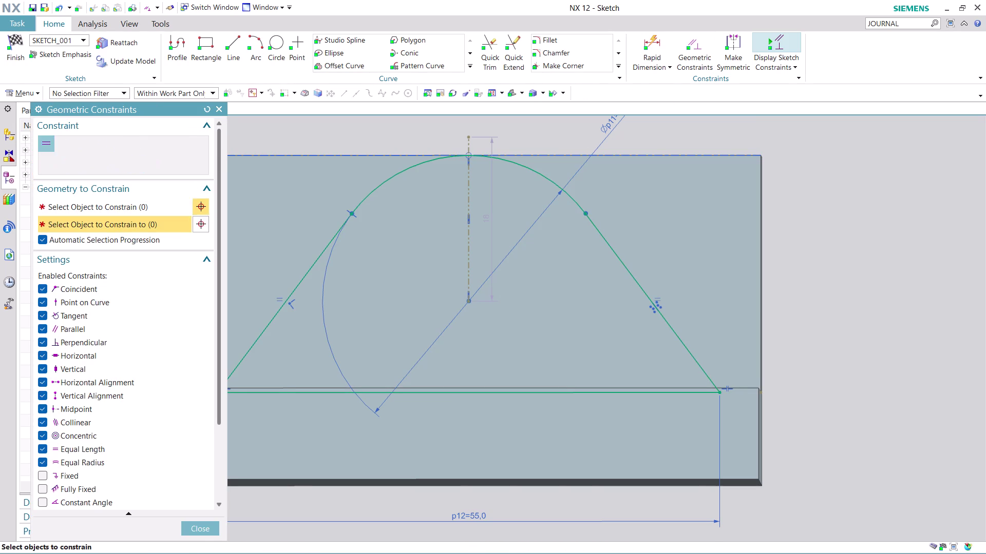
scroll(down, 3)
scroll(down, 3)
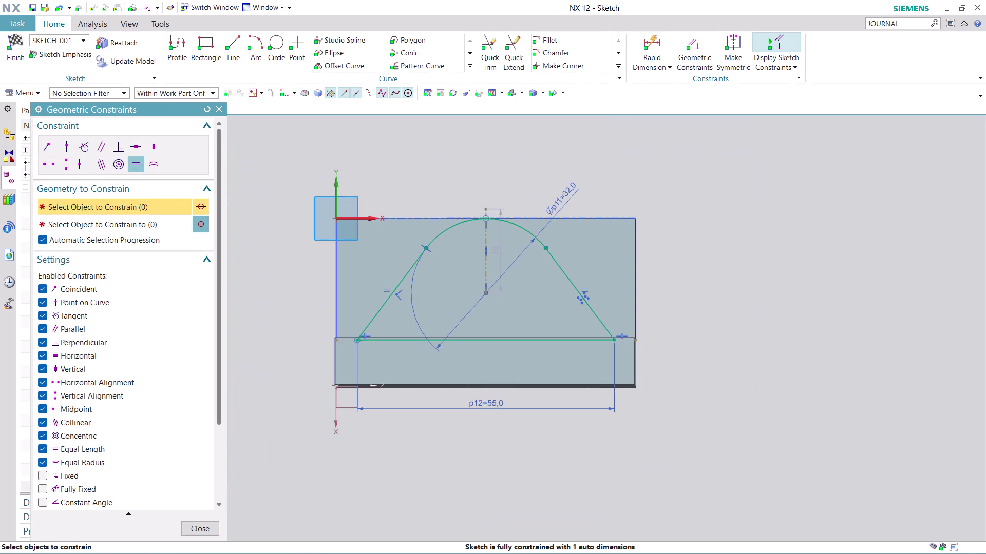
scroll(up, 3)
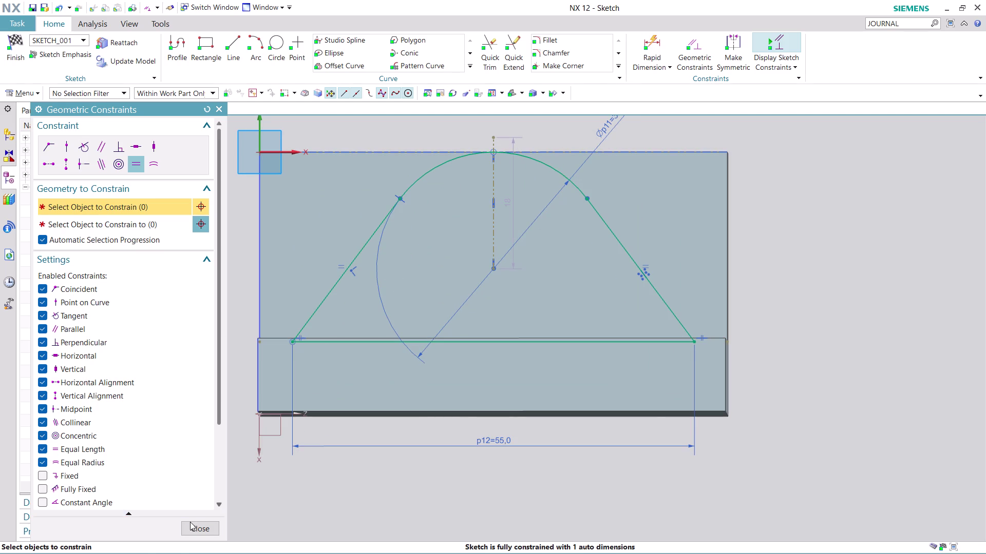
click(191, 523)
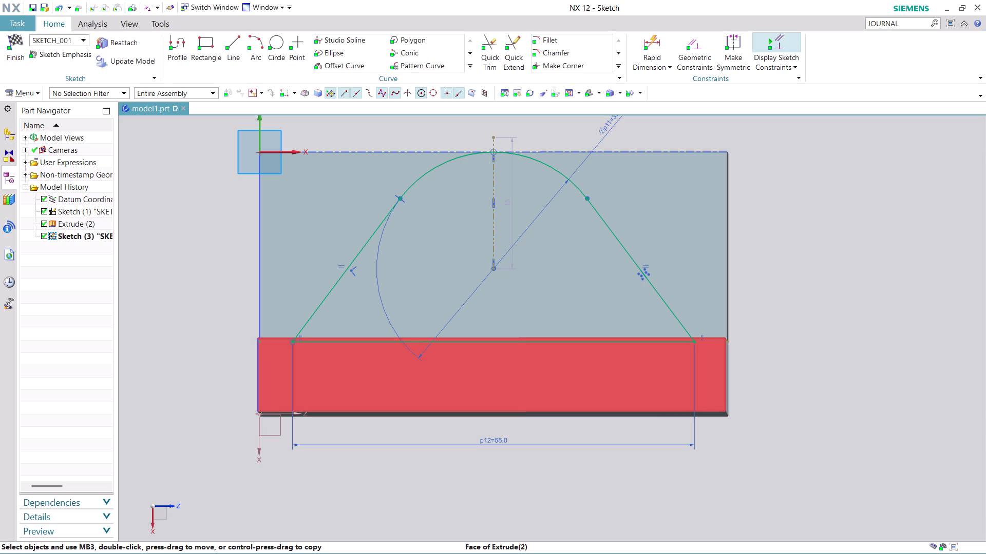
Zoom around to check the equal-length arch sketch.
scroll(up, 3)
scroll(up, 3)
scroll(down, 3)
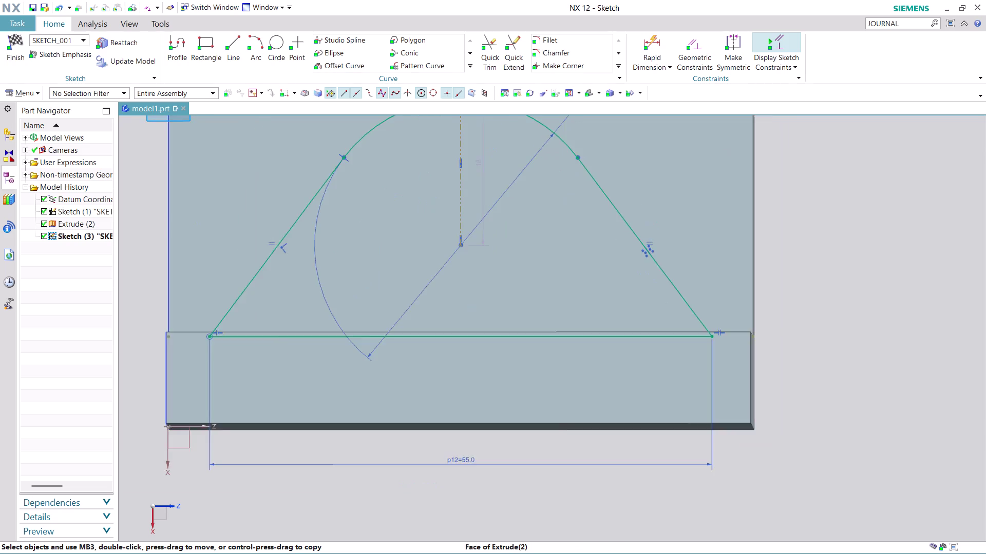
scroll(down, 3)
scroll(up, 3)
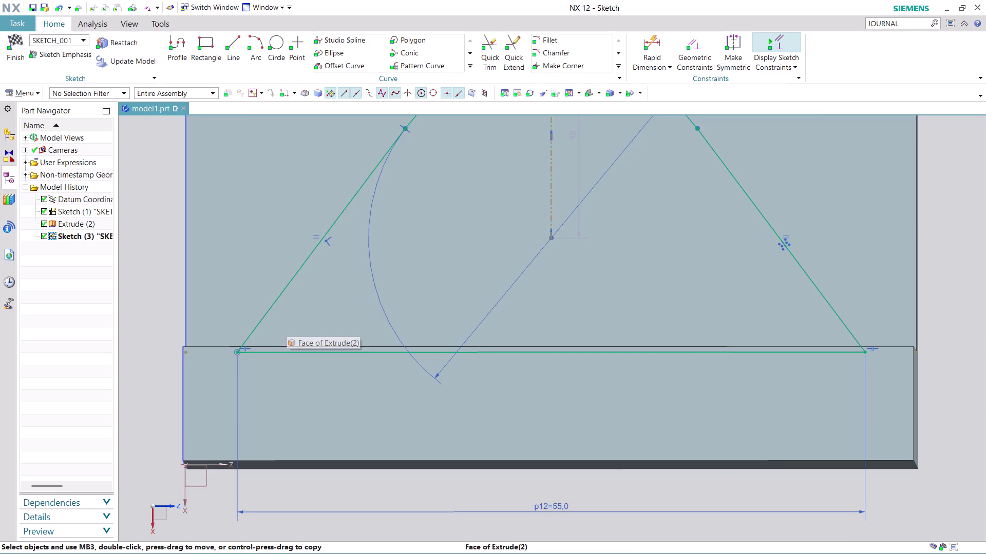
scroll(down, 3)
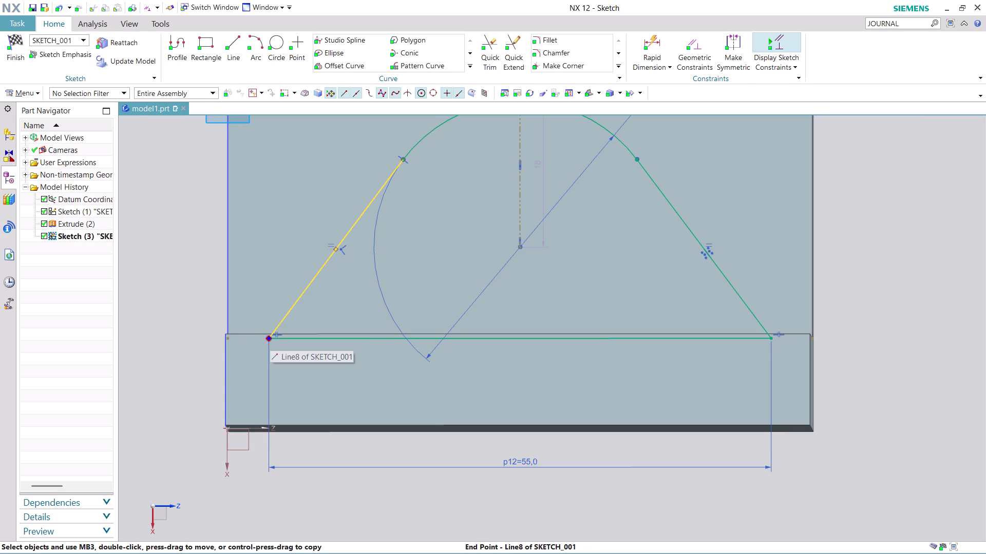
click(737, 37)
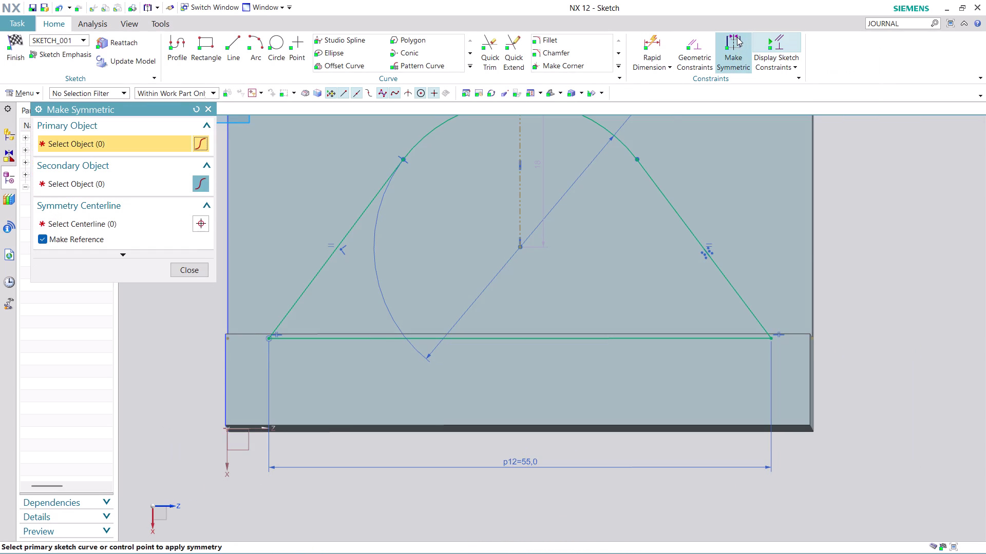
Constrain the two lower line endpoints symmetric about the vertical centreline, then close Make Symmetric.
click(270, 339)
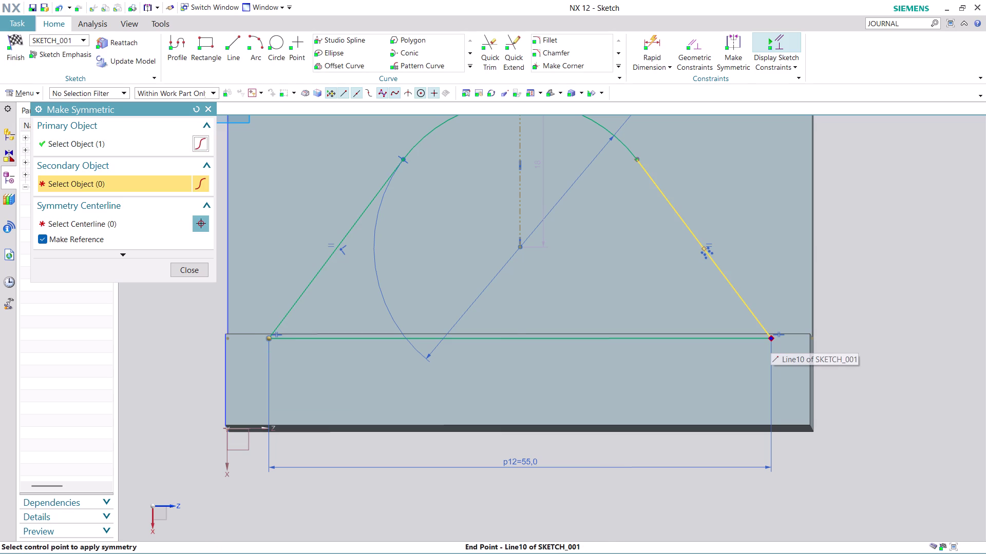
click(772, 338)
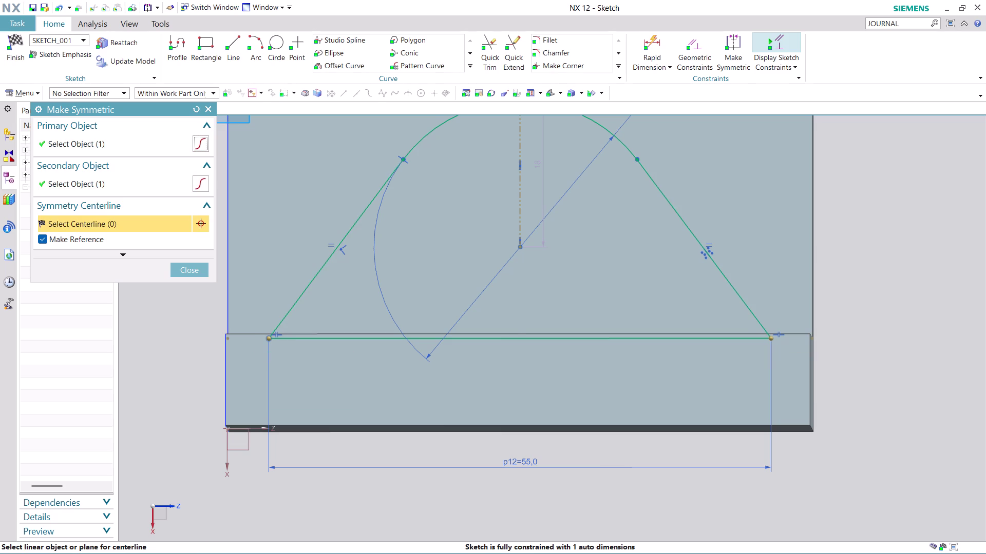
click(519, 196)
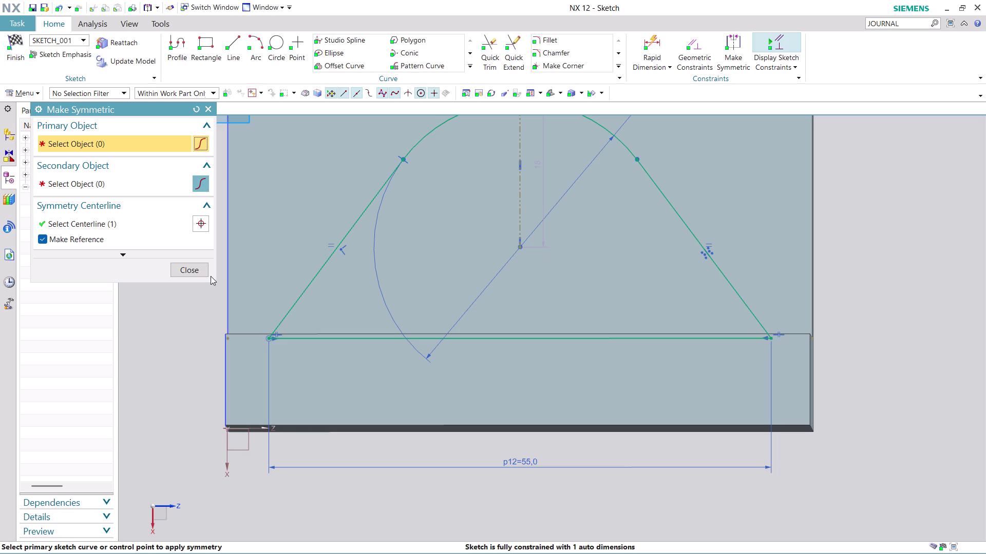
click(200, 265)
scroll(down, 3)
scroll(up, 3)
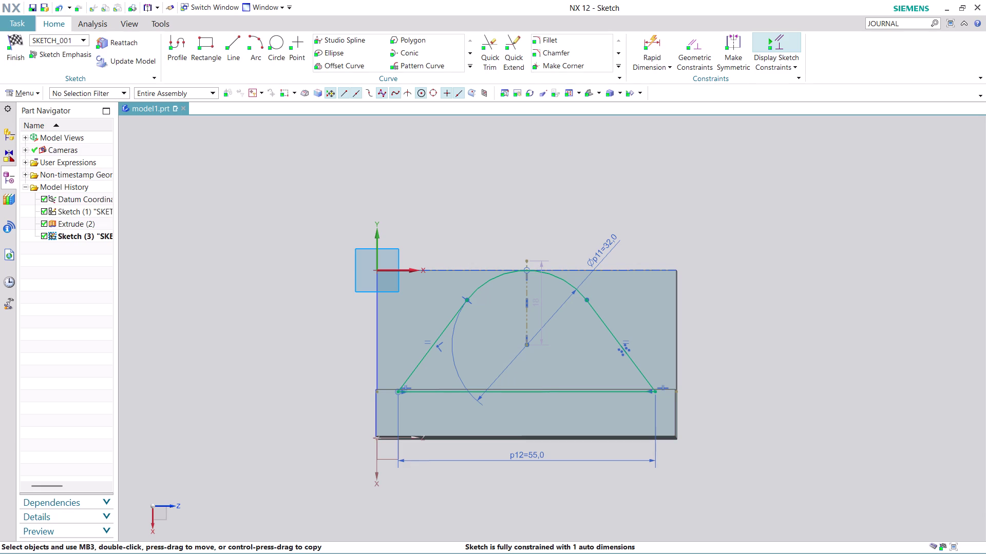
Zoom and tilt to inspect the arch profile on the block, then finish the sketch.
scroll(up, 3)
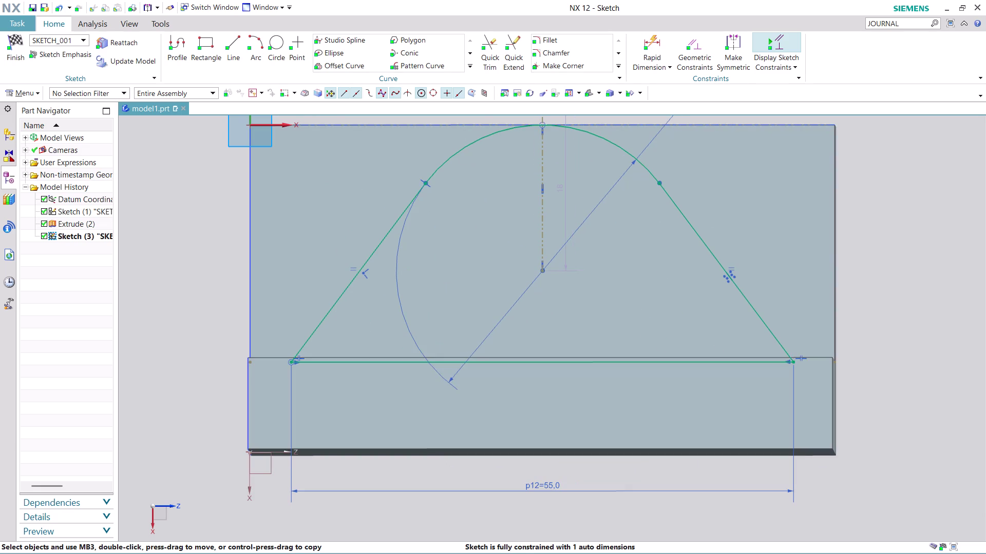
scroll(up, 3)
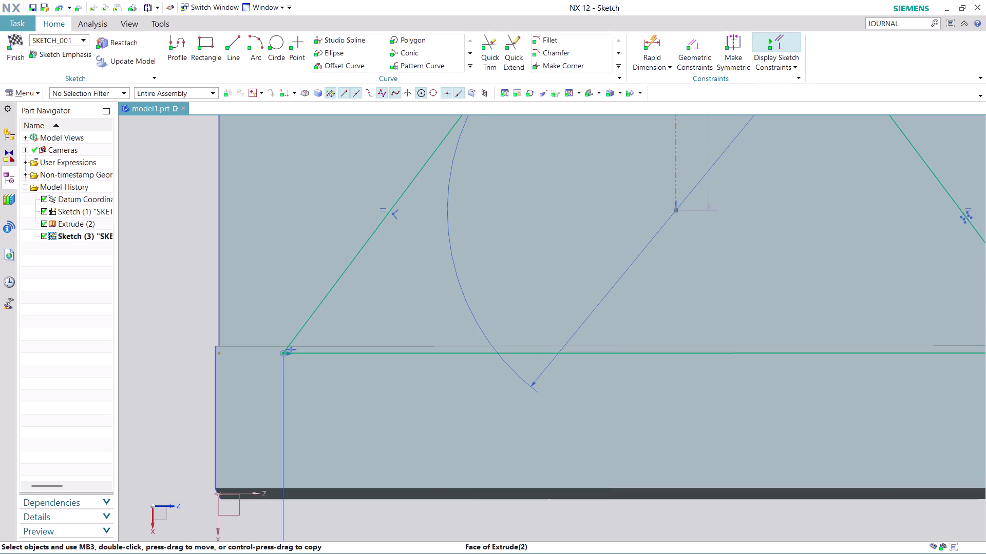
scroll(down, 3)
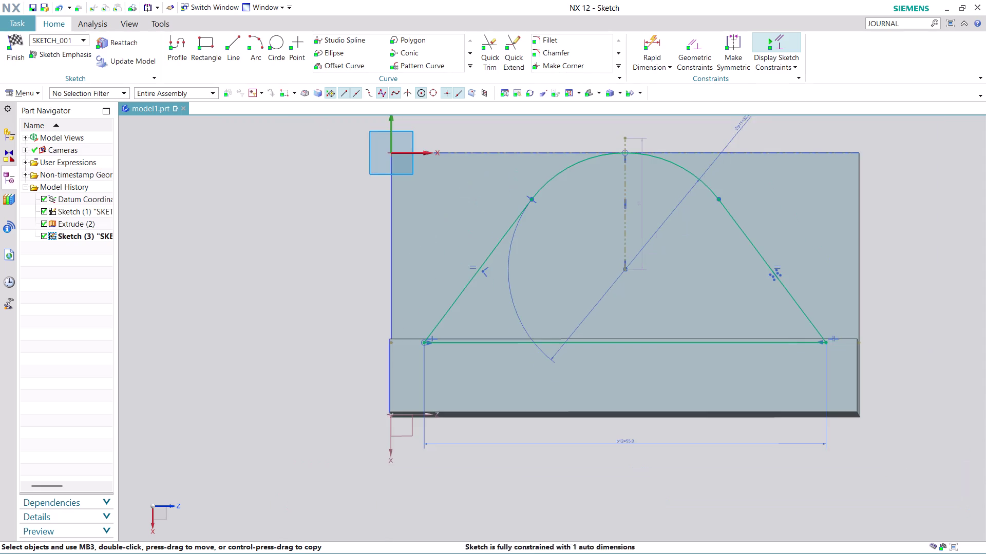
scroll(down, 3)
middle_drag(863, 294, 864, 309)
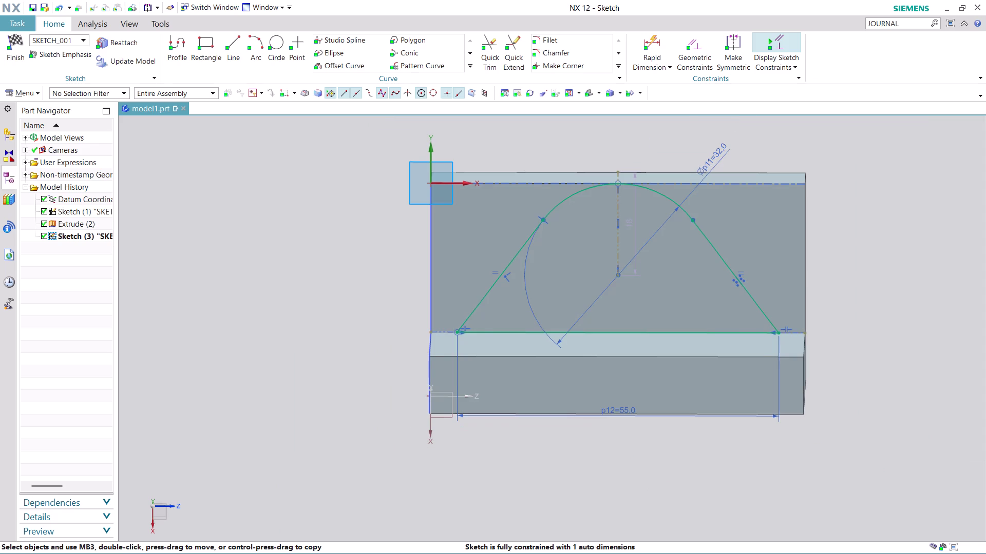
scroll(up, 3)
scroll(up, 3)
scroll(down, 3)
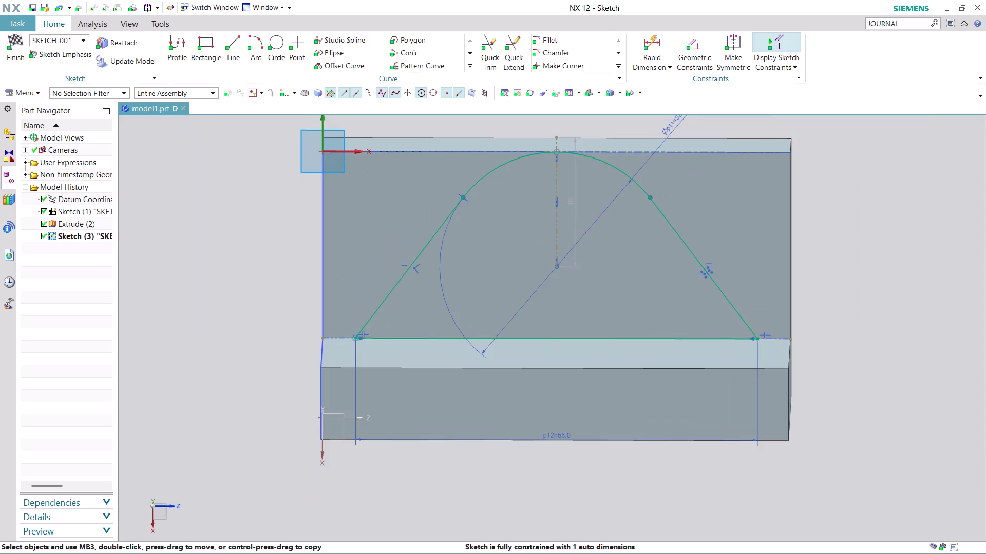
scroll(up, 3)
scroll(down, 3)
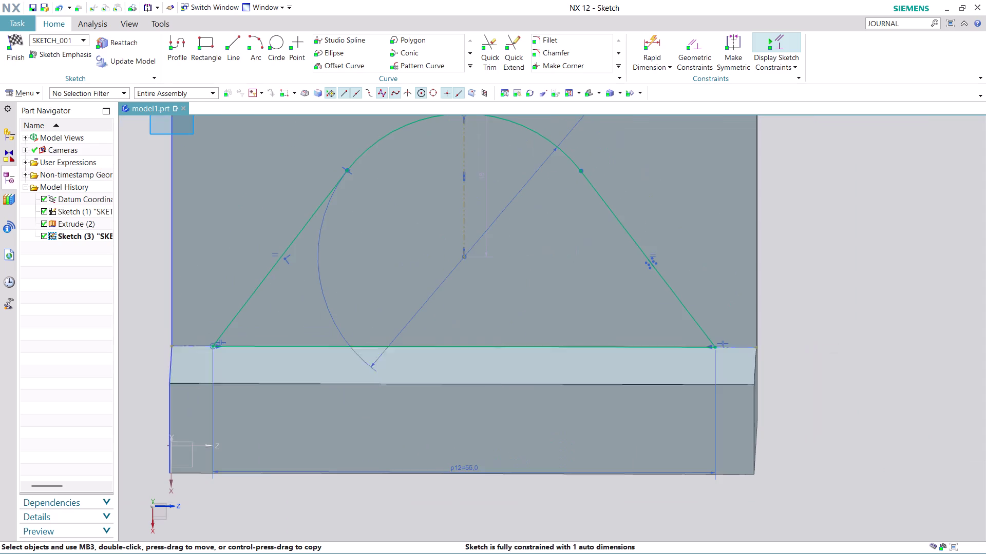
scroll(down, 3)
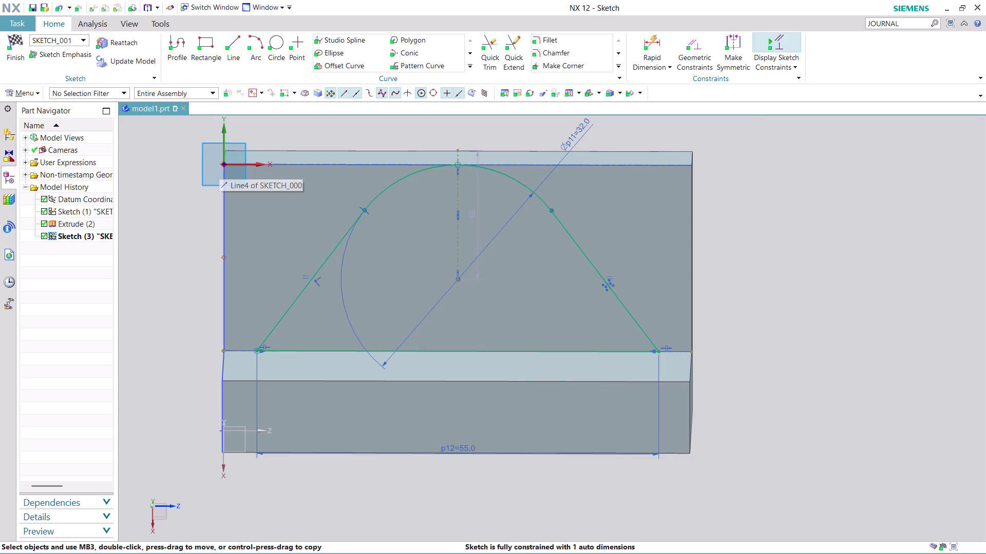
click(12, 59)
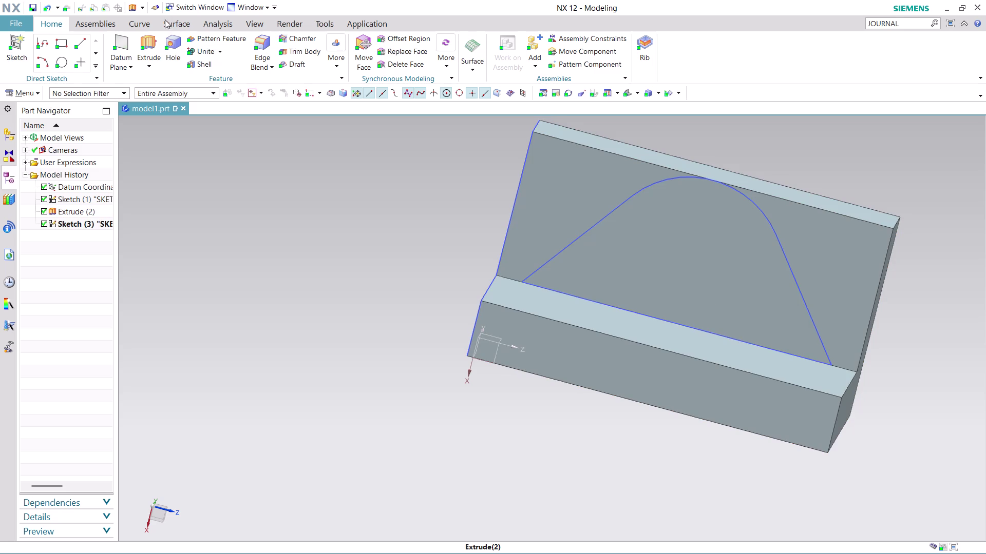
Try extruding the arch sketch 22 mm, then undo the attempt.
click(151, 42)
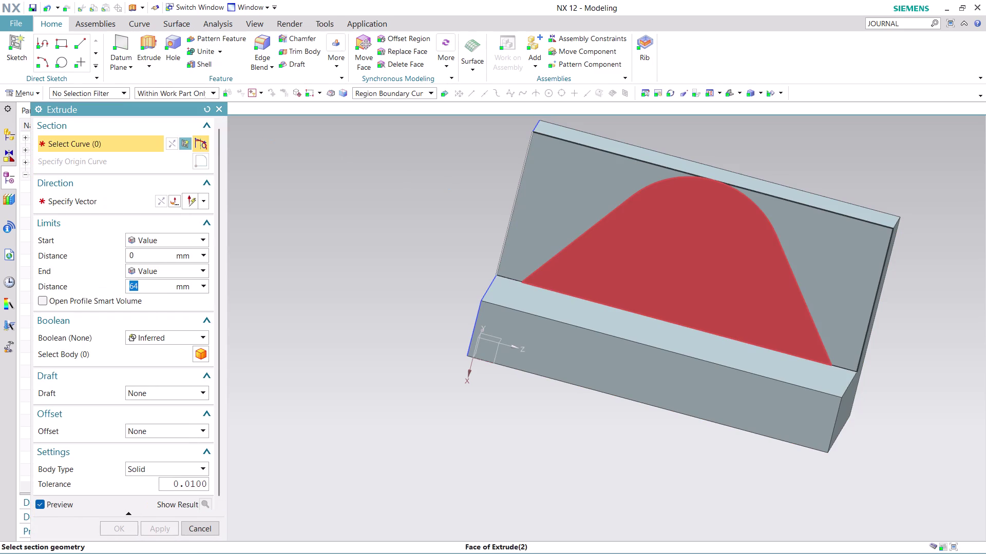
click(679, 231)
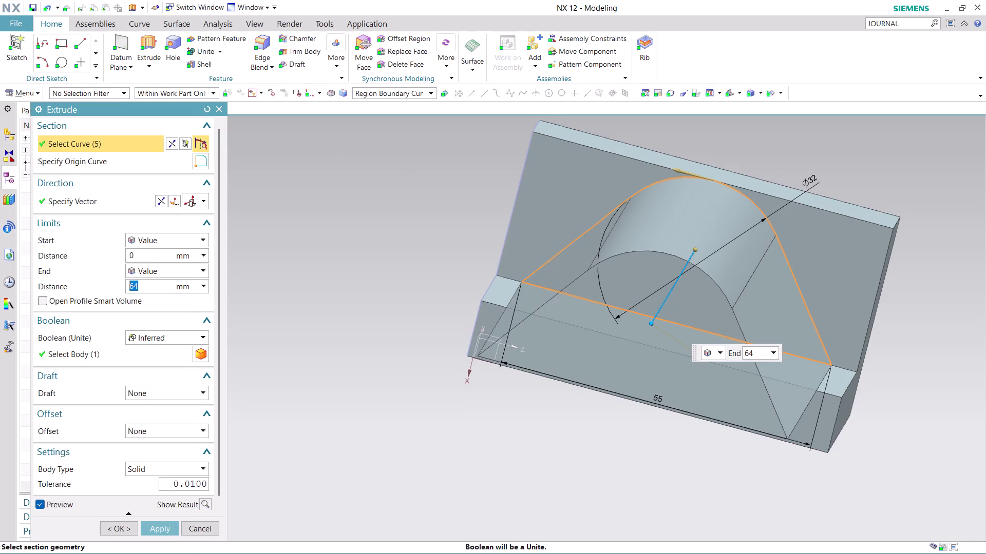
middle_drag(318, 315, 336, 332)
middle_click(336, 332)
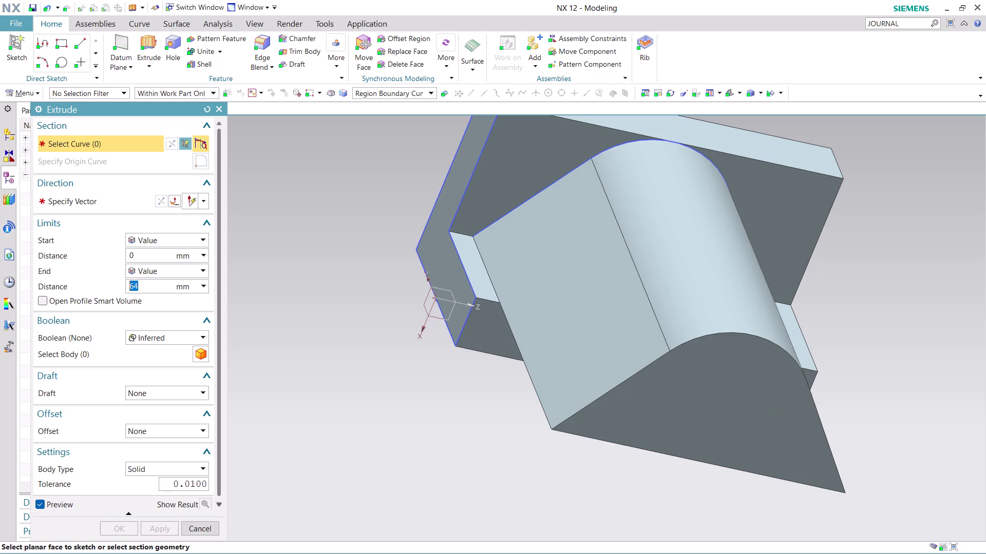
text(22)
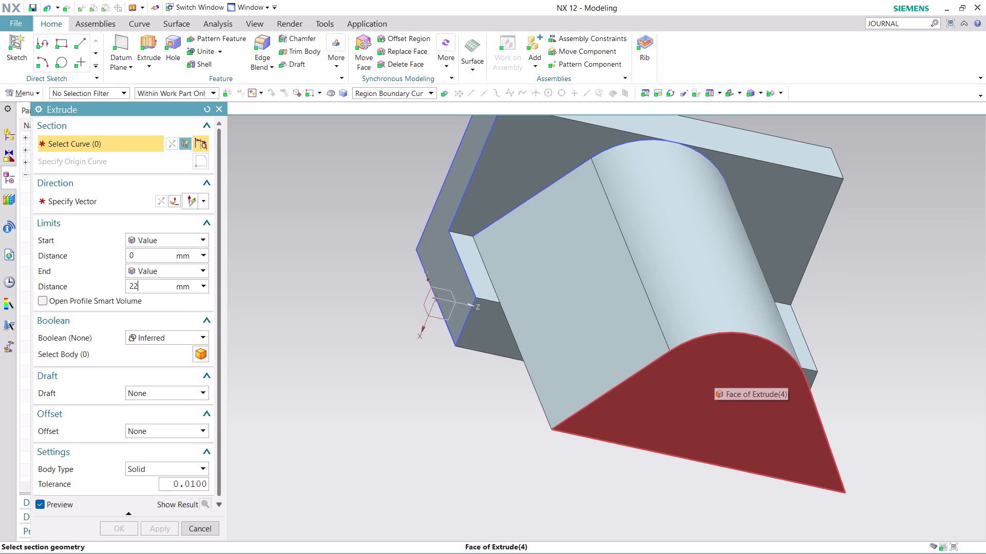
key(ctrl+z)
key(ctrl+z)
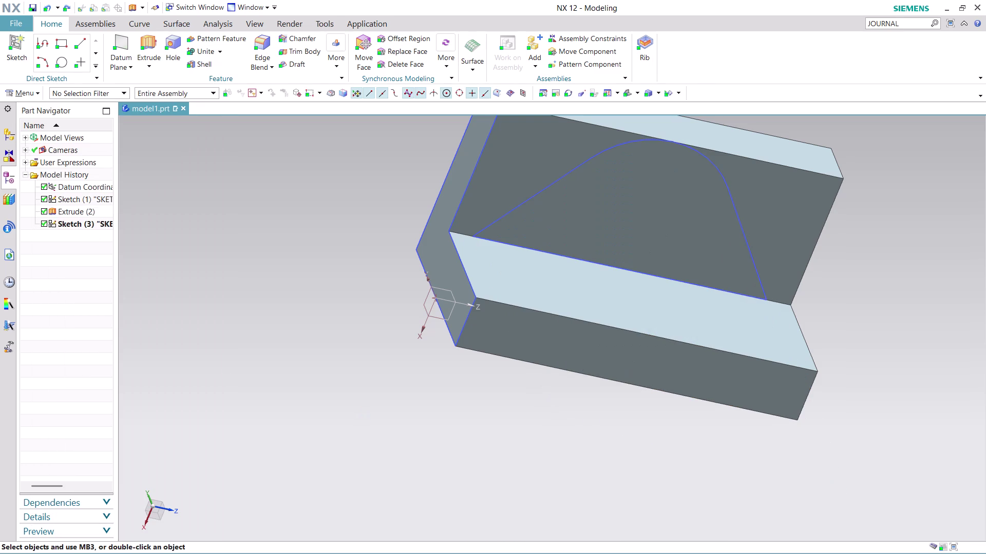
Re-extrude the arch profile 22 mm, unite it with the block, and apply.
click(153, 37)
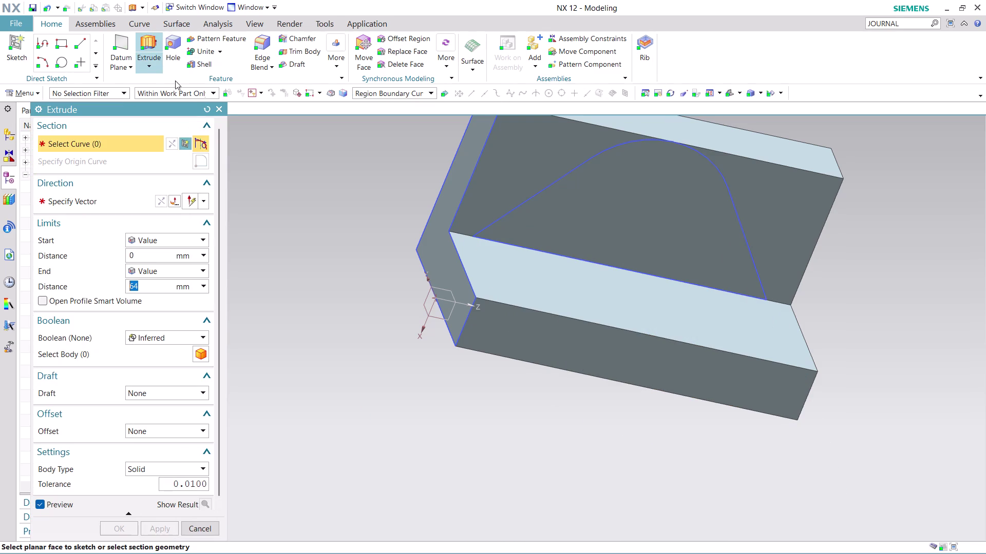
text(22)
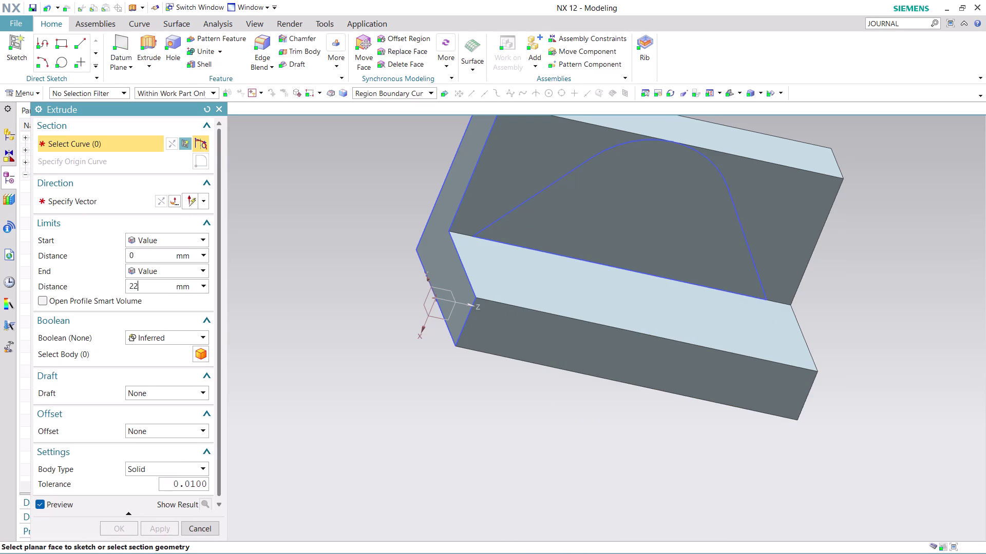
click(668, 208)
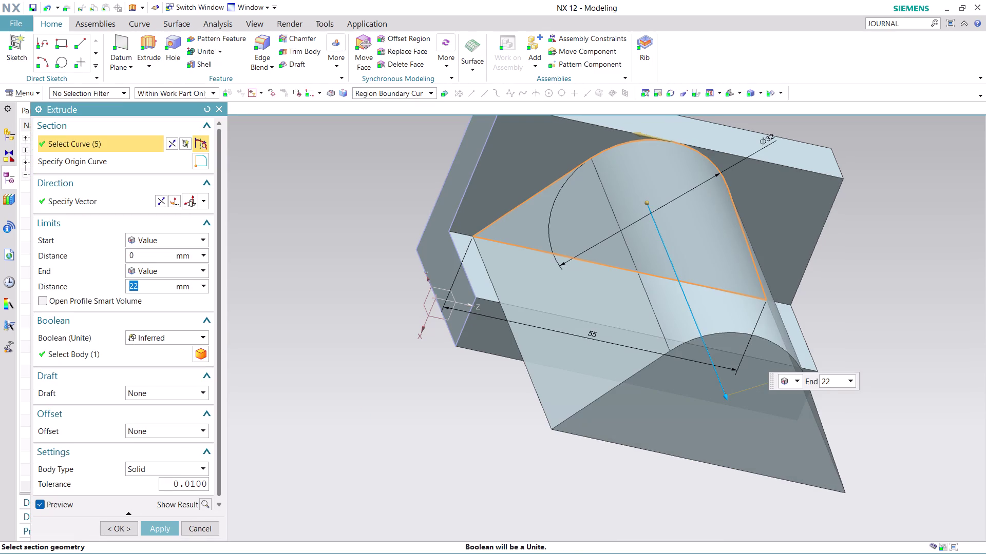
click(158, 533)
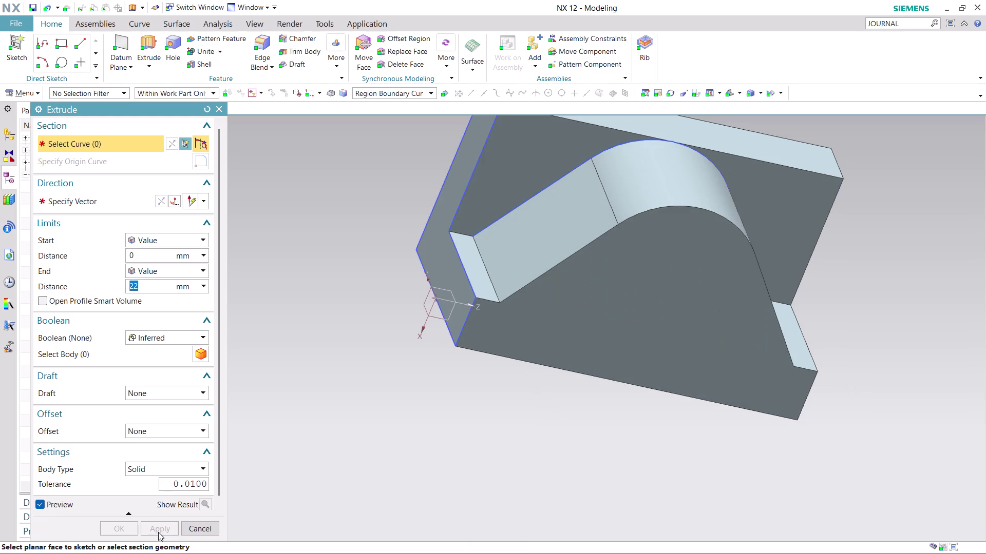
click(197, 528)
Orbit to inspect the new arch boss, then undo Extrude (4) with Ctrl+Z.
middle_drag(529, 423, 493, 379)
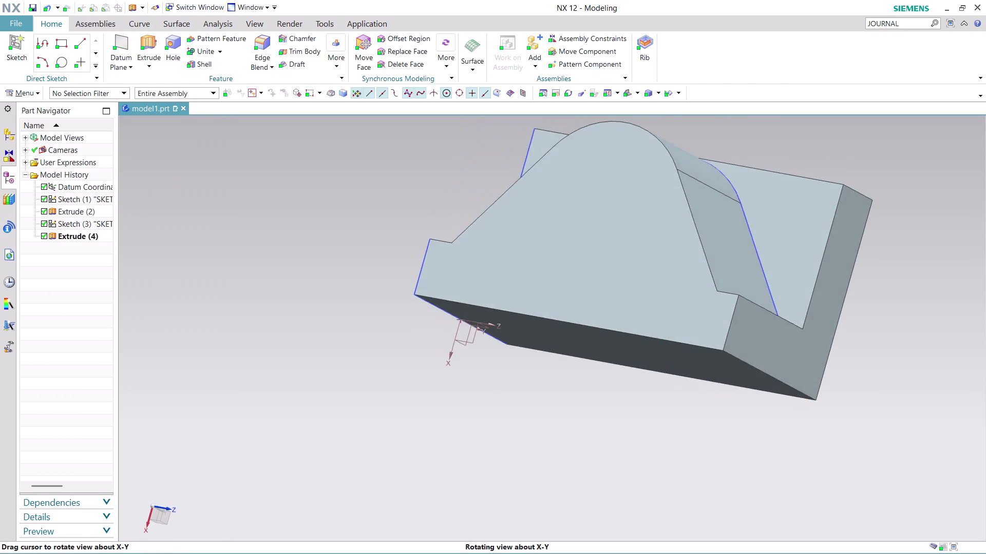
middle_drag(493, 380, 496, 408)
scroll(up, 3)
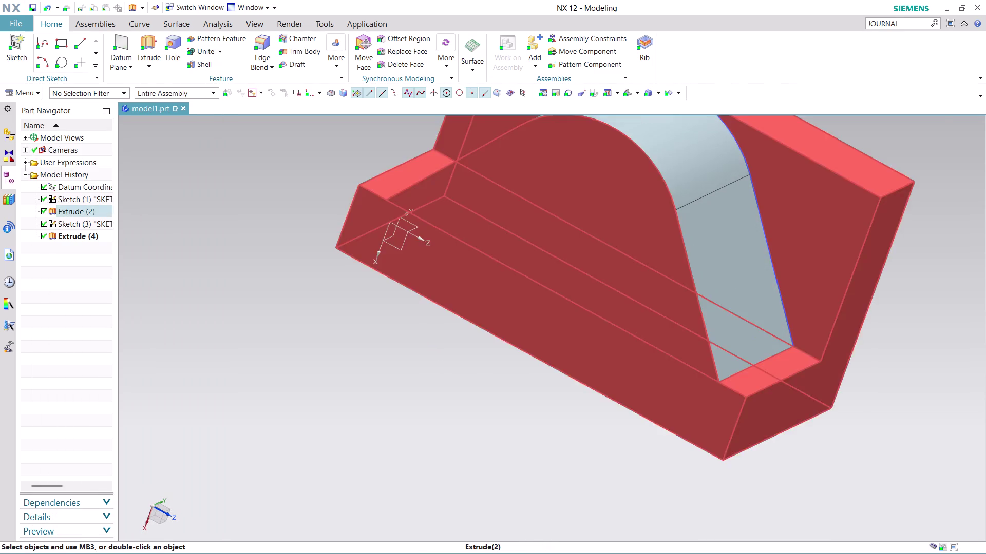
scroll(up, 3)
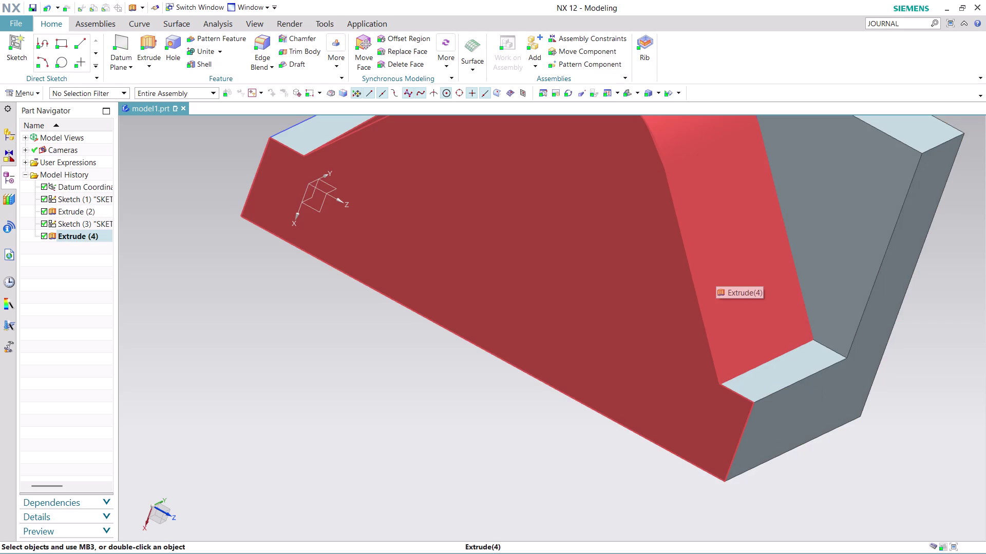
scroll(down, 3)
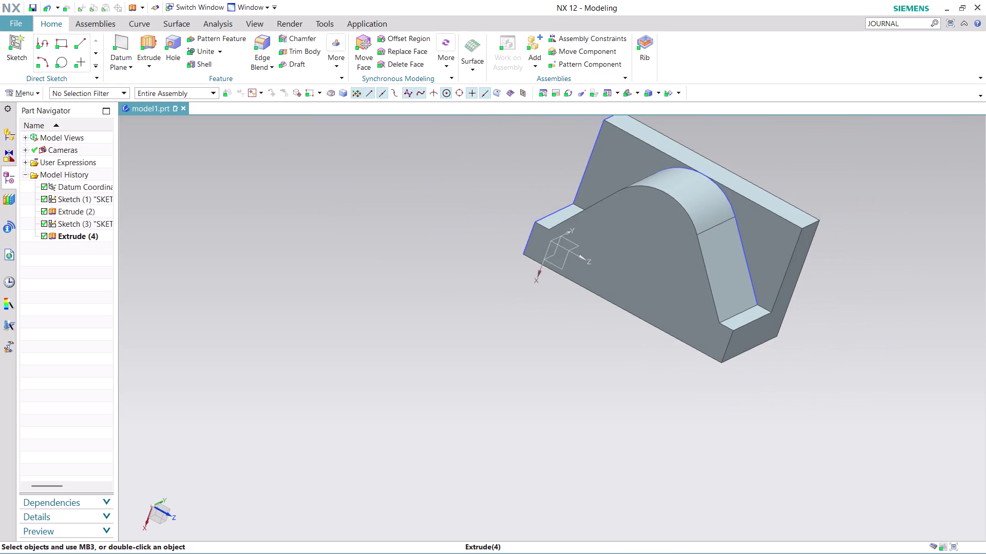
scroll(up, 3)
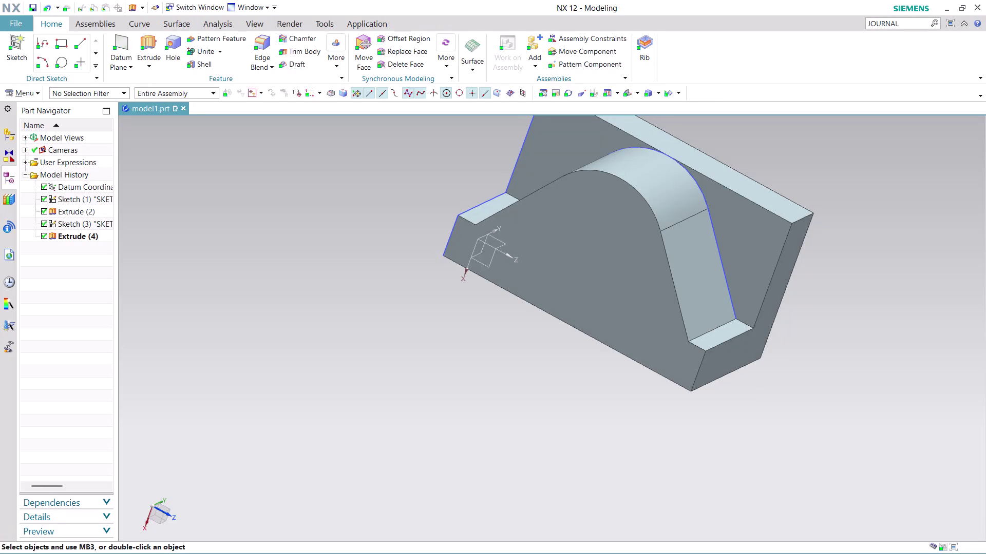
key(ctrl+z)
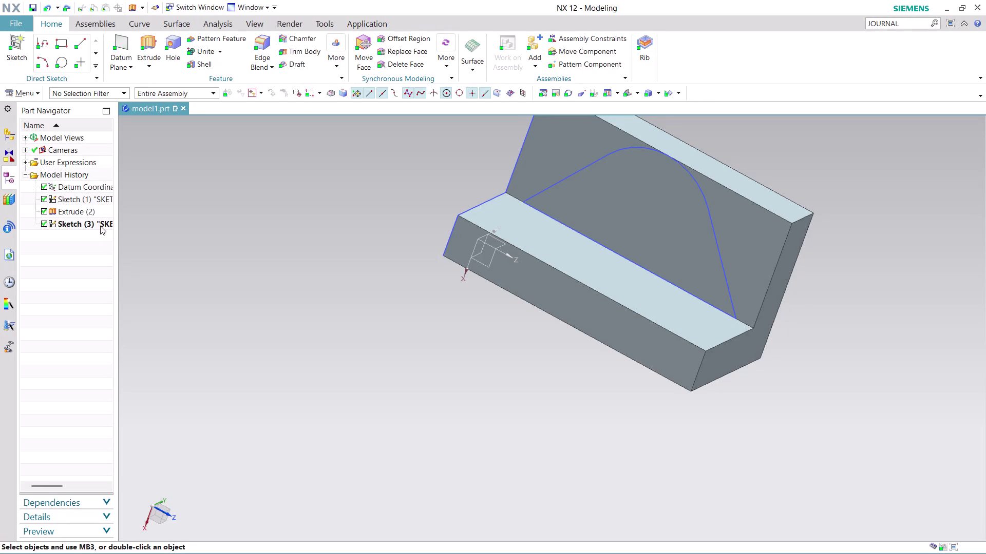
Reopen Sketch (3), the arch profile, with later features rolled back, dismissing QuickPick.
right_click(101, 226)
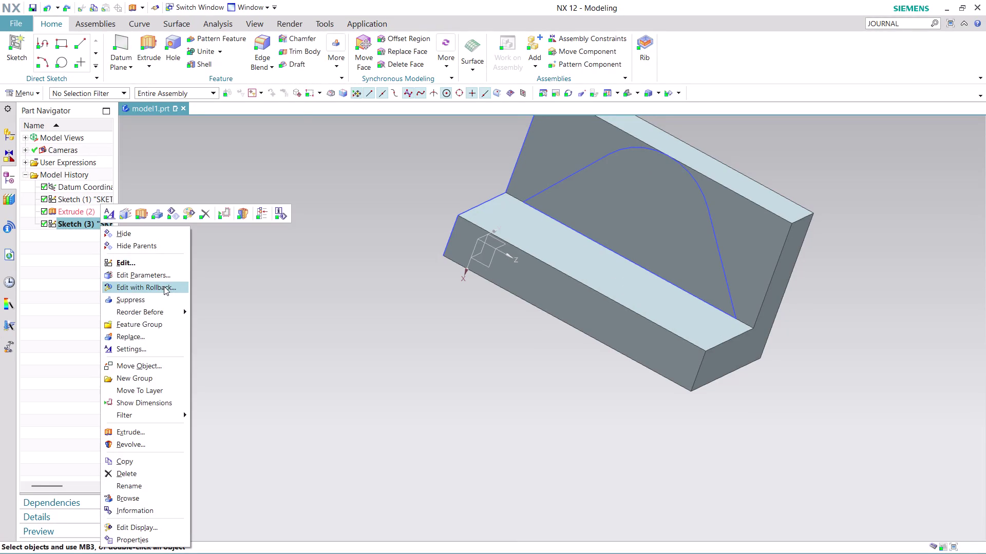
click(164, 287)
scroll(up, 3)
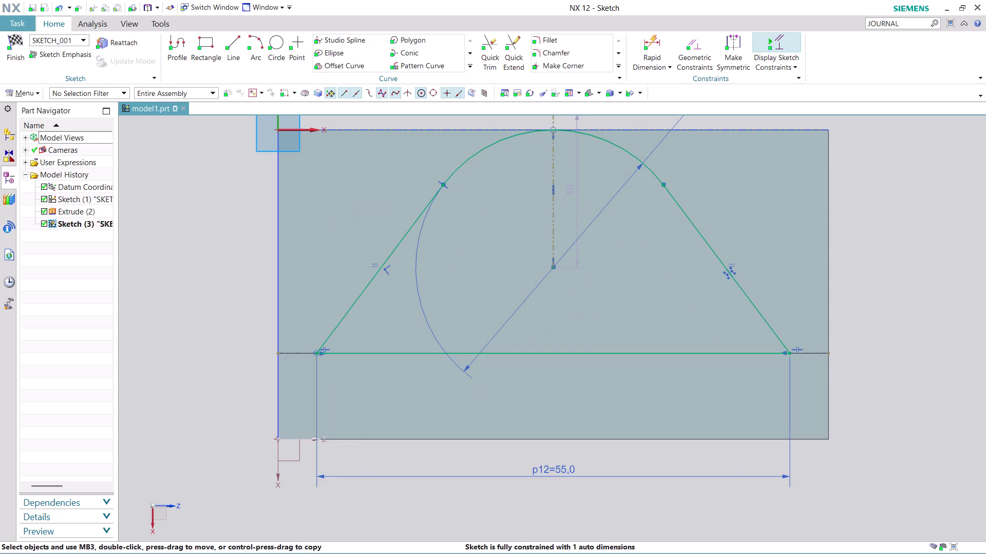
click(522, 439)
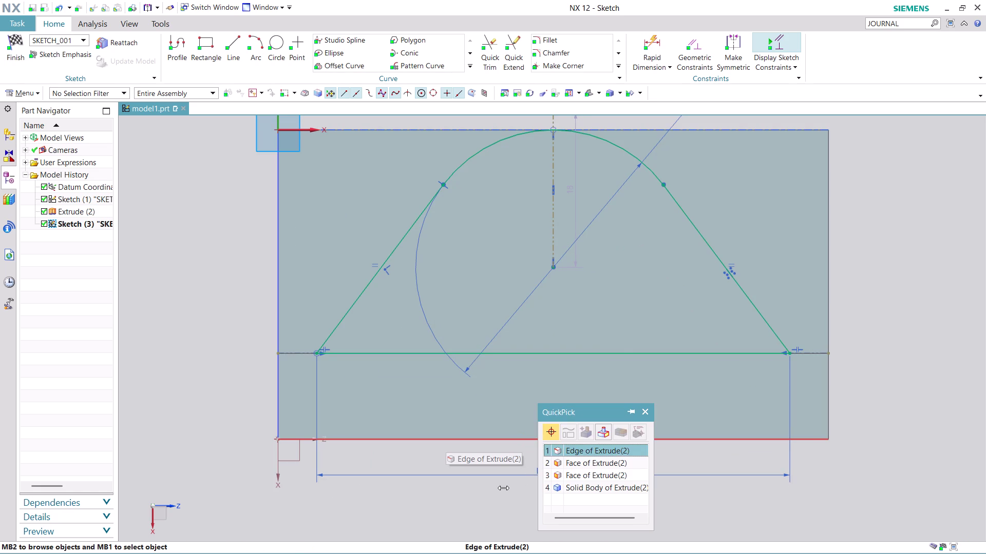
key(Escape)
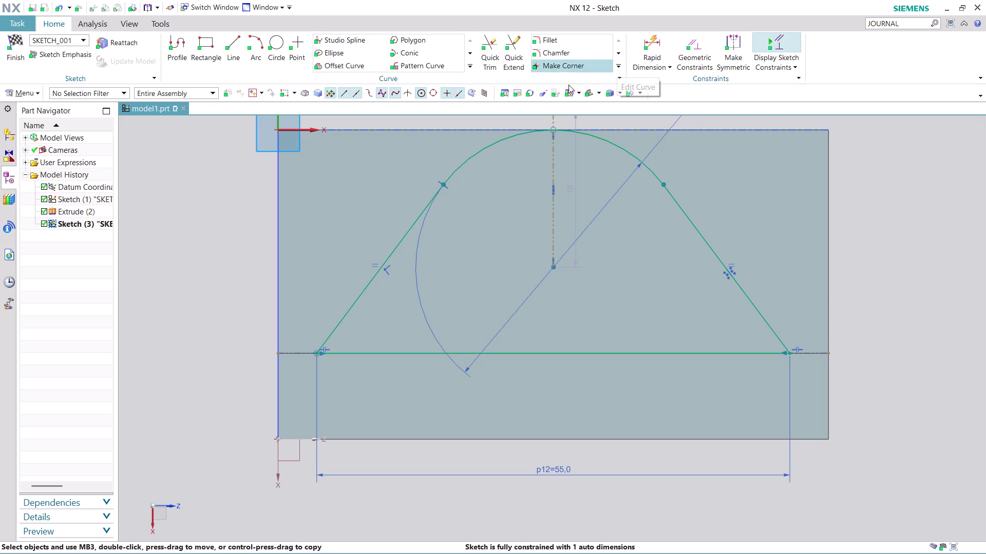
click(470, 64)
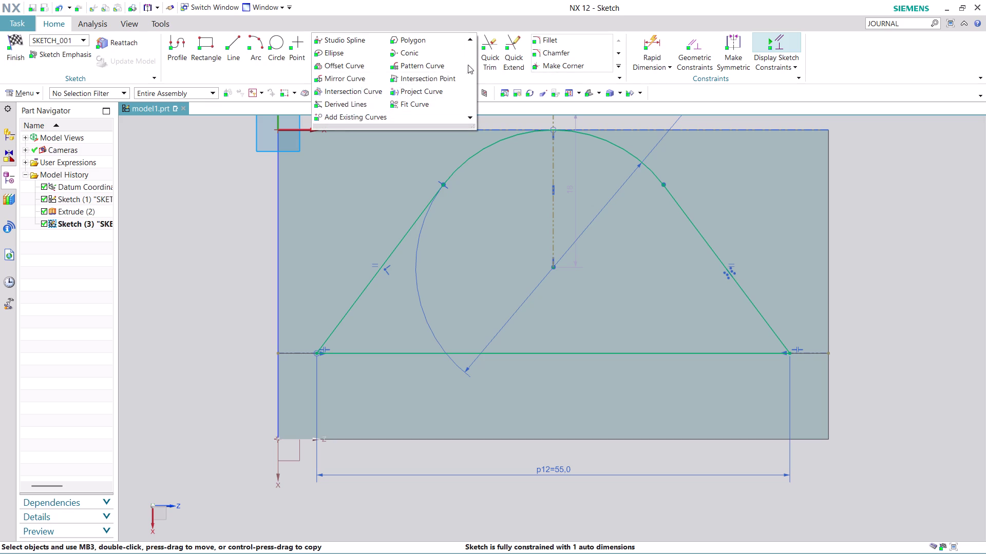
Project the block's lower edge into Sketch (3) as an associative curve.
click(432, 86)
scroll(up, 3)
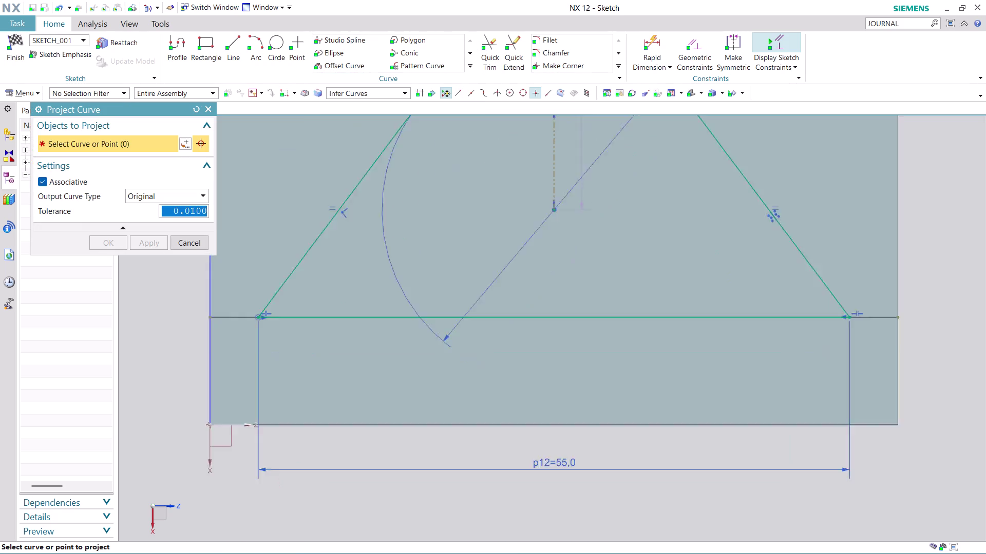
scroll(up, 3)
scroll(down, 3)
scroll(up, 3)
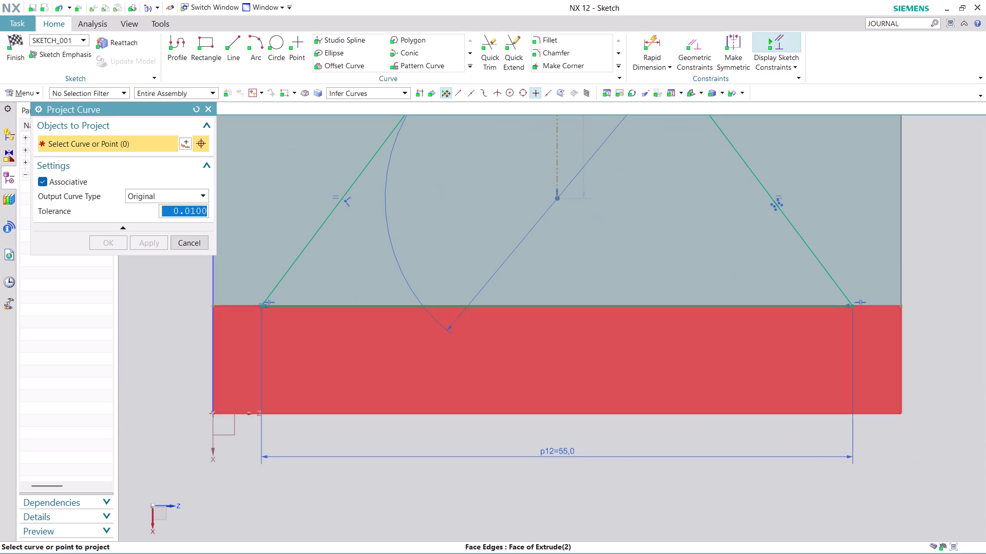
click(545, 415)
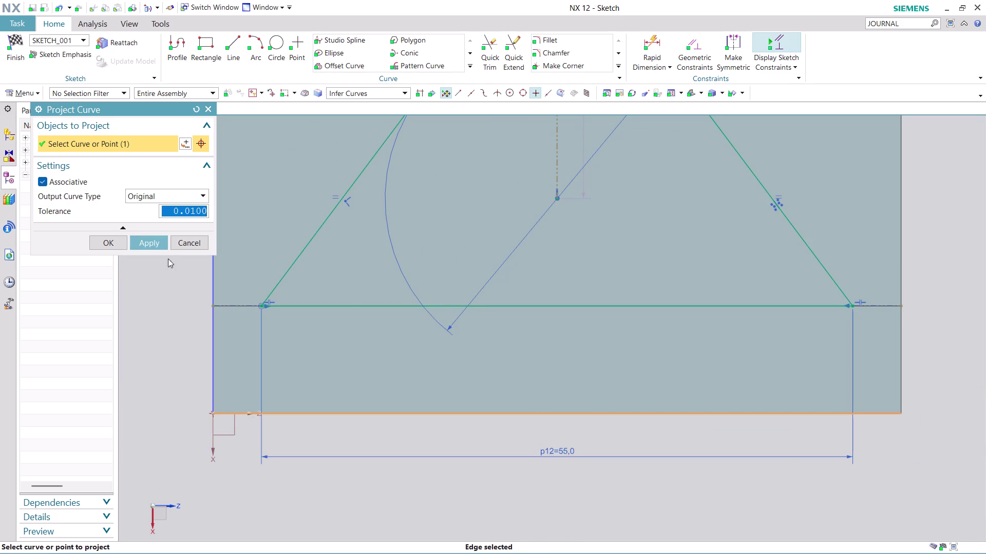
click(157, 243)
click(192, 241)
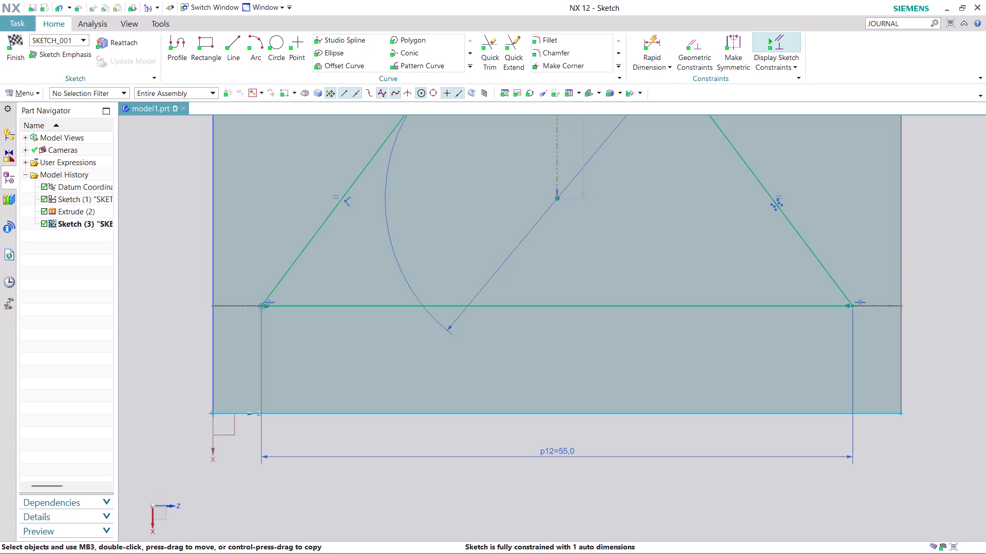
click(175, 43)
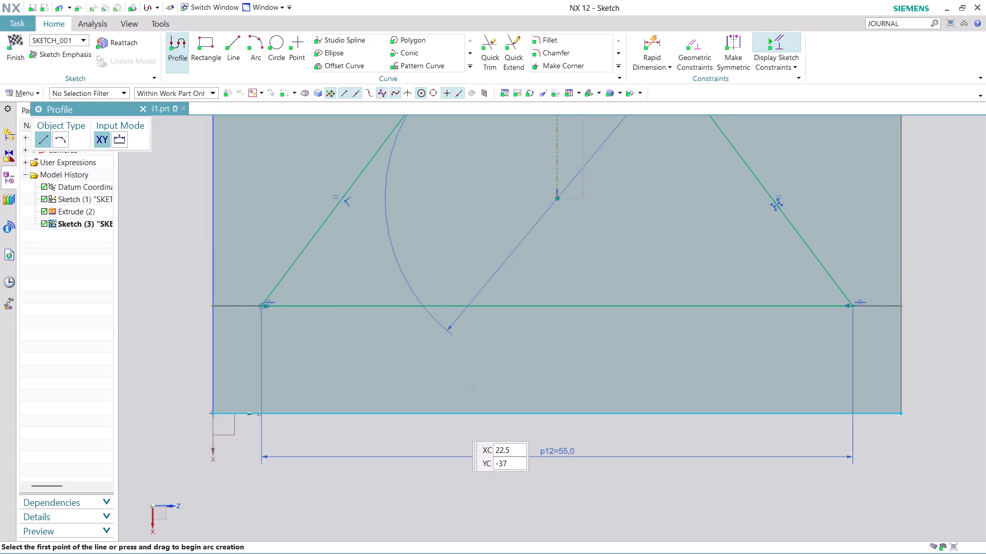
Draw the pad outline: 9.5 down, 18.5 across, and back up past the bottom edge.
click(454, 415)
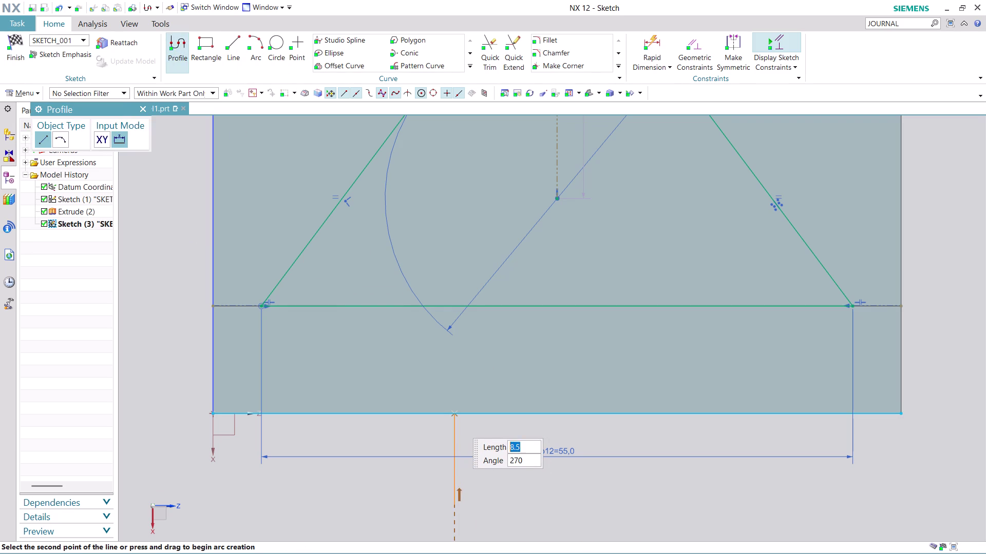
click(456, 514)
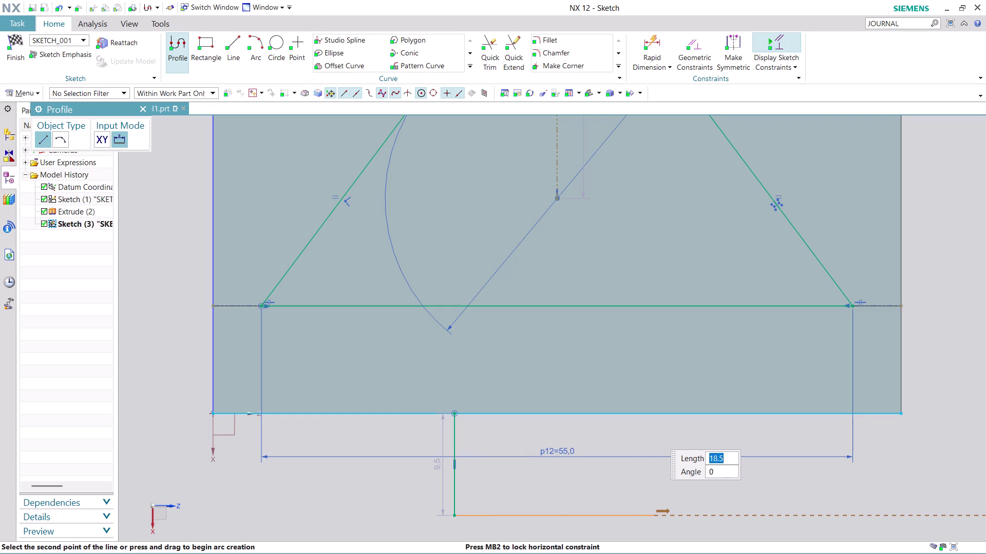
click(654, 516)
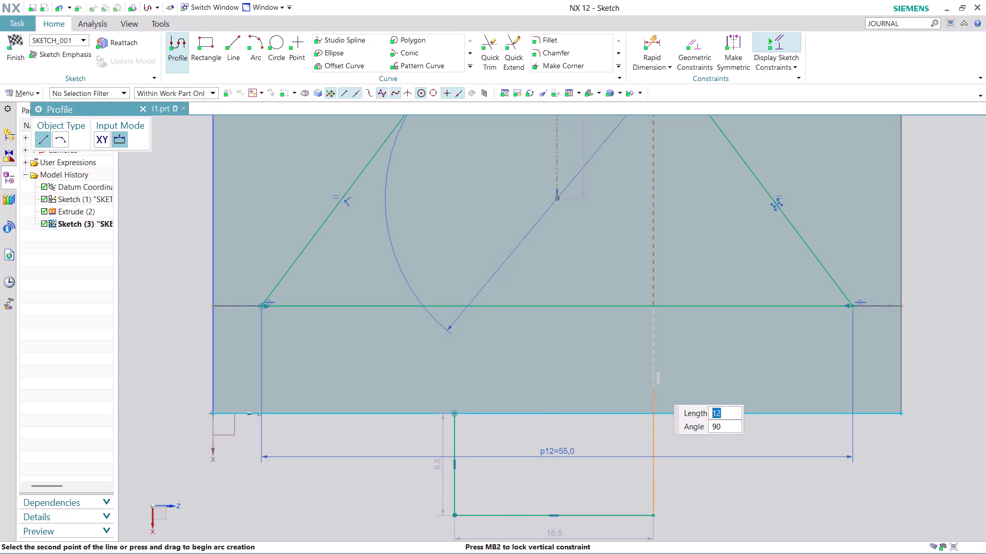
click(657, 388)
key(Escape)
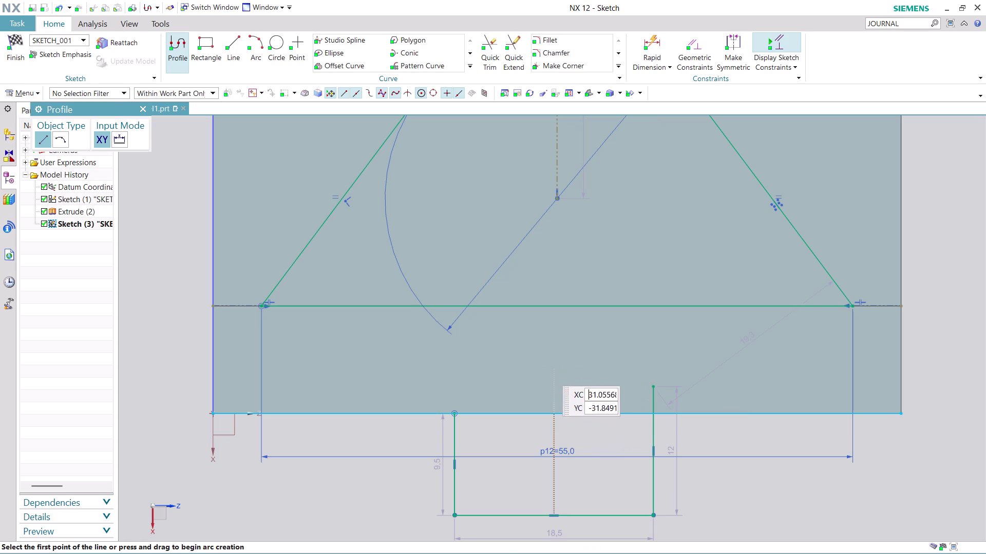
key(Escape)
scroll(up, 3)
scroll(down, 3)
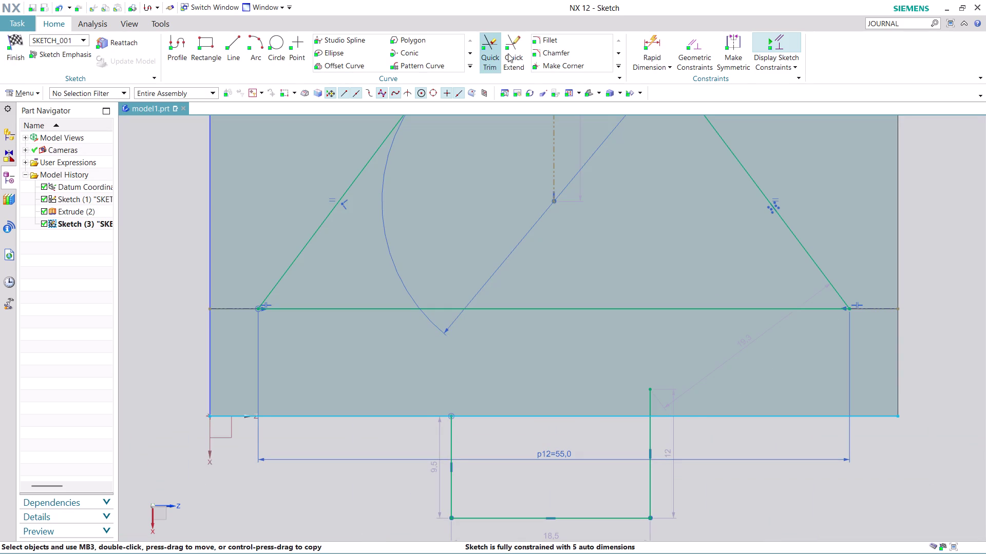
Quick Trim the vertical line's overshoot so the pad sits flush with the edge.
click(490, 39)
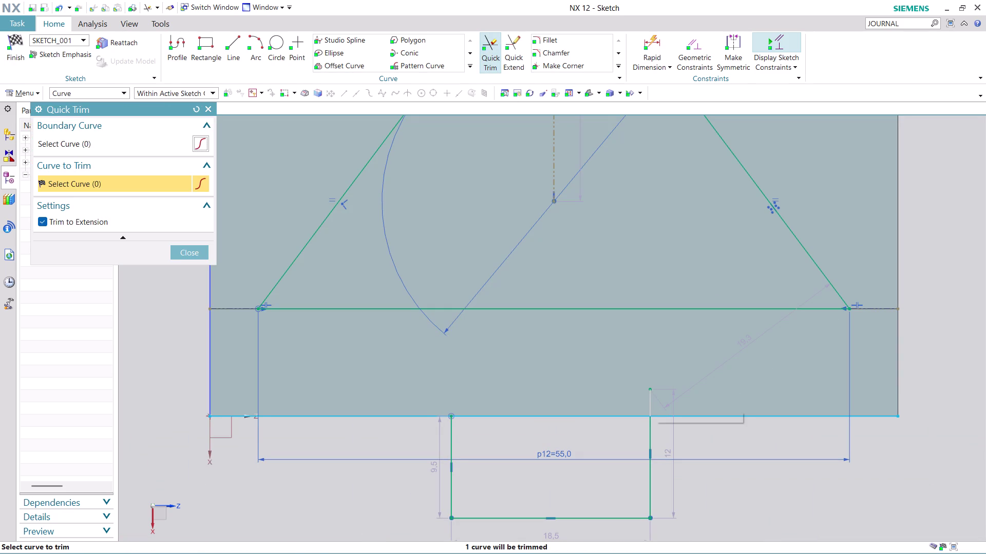
click(655, 397)
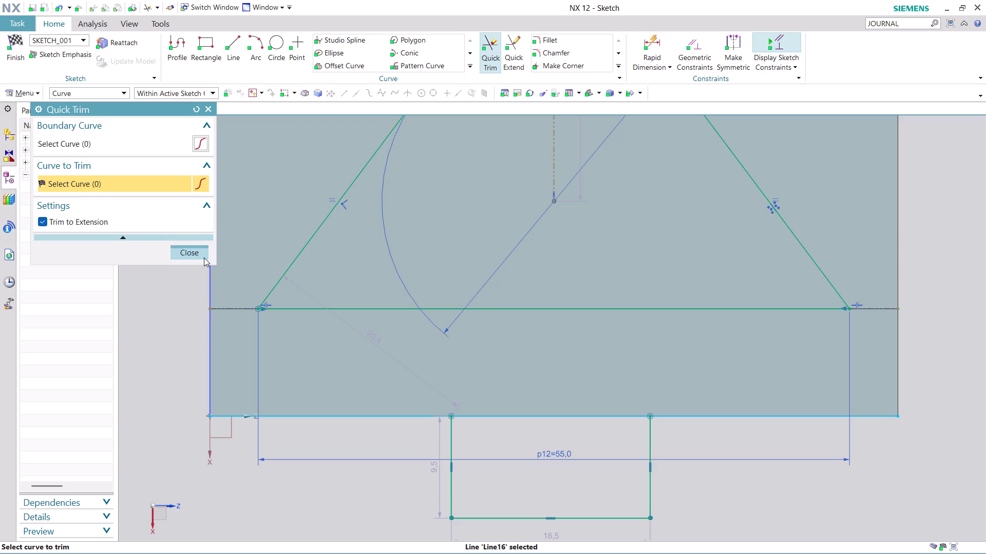
click(202, 255)
scroll(down, 3)
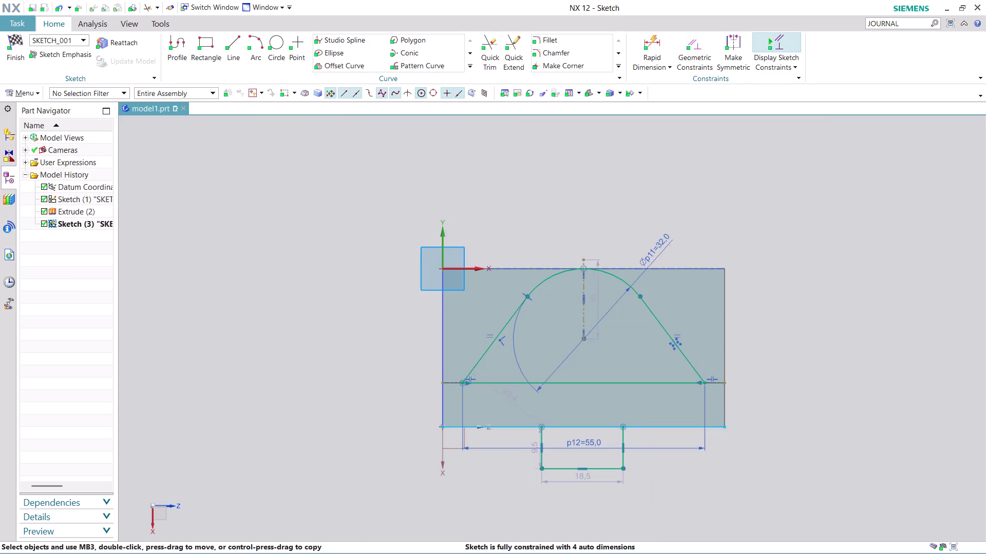
scroll(up, 3)
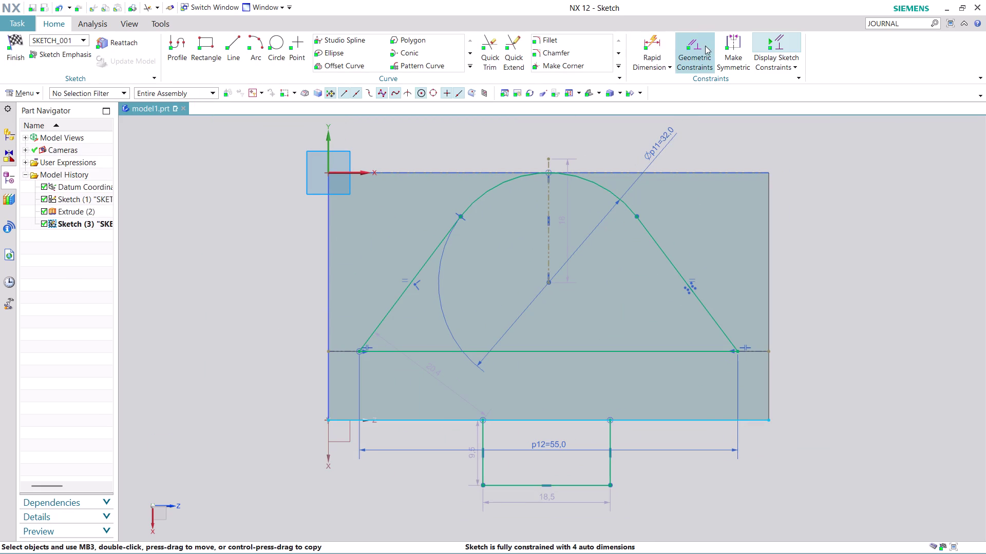
Try a Make Symmetric constraint between the pad's two sides, then close the tool.
click(733, 52)
scroll(up, 3)
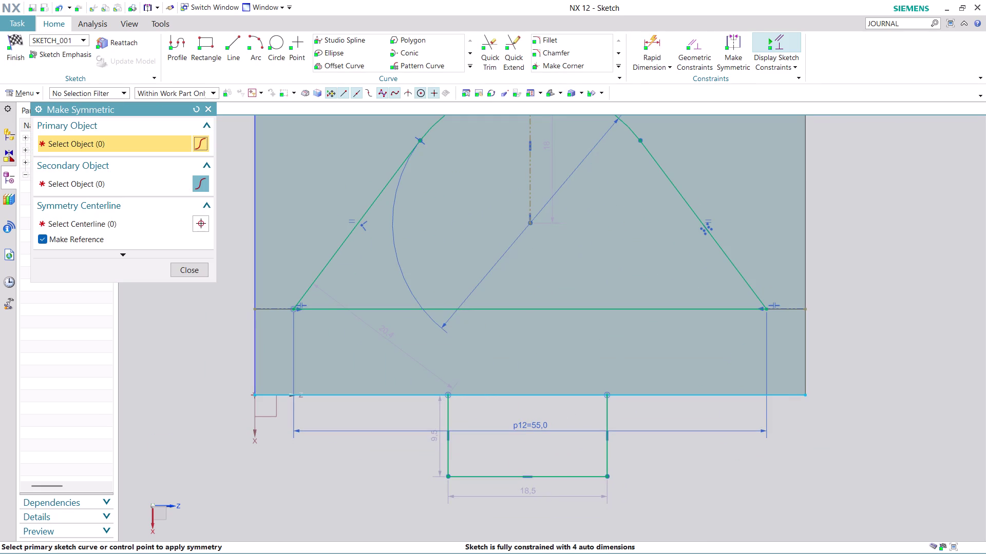
click(448, 417)
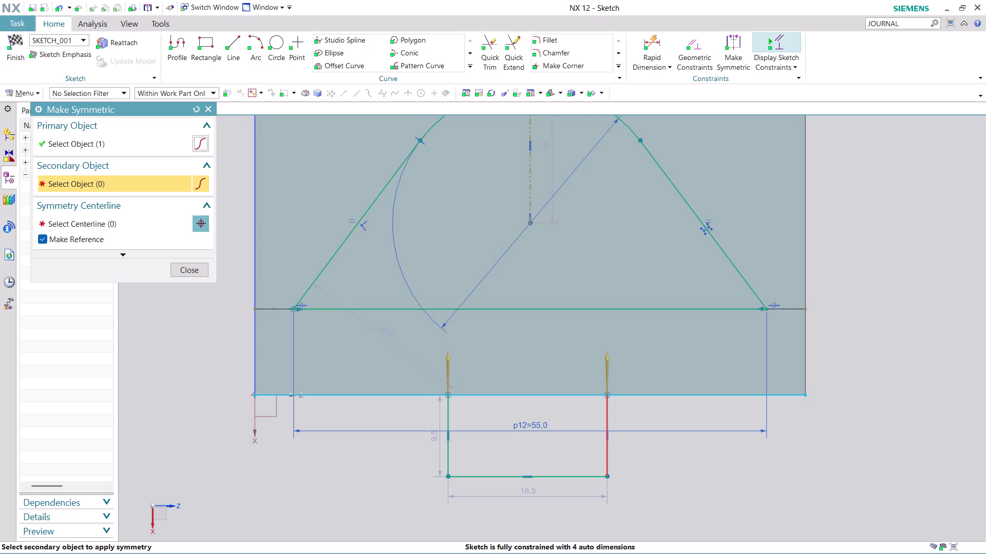
click(609, 418)
click(529, 179)
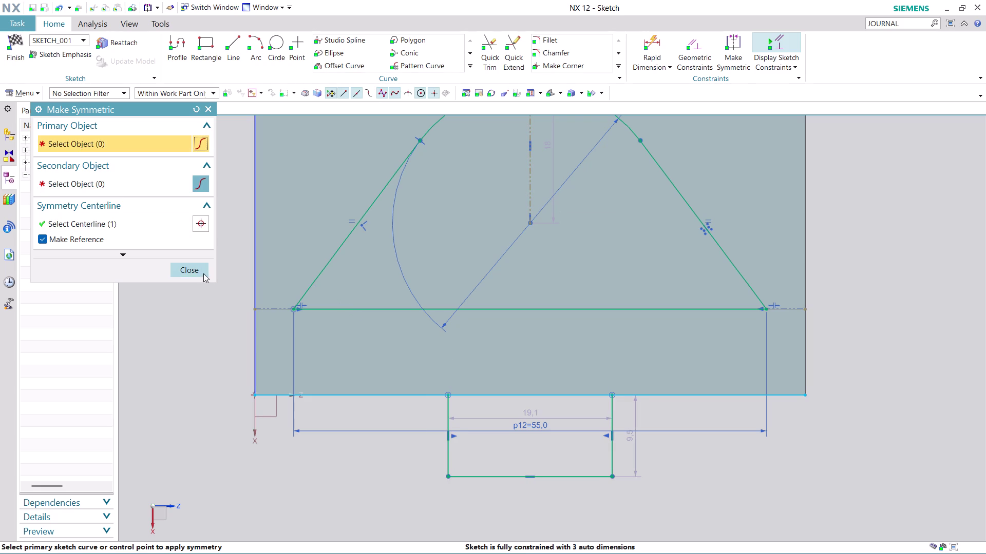
click(175, 265)
Move the pad width dimension below the pad and change it from 19.1 to 16.
drag(539, 414, 533, 494)
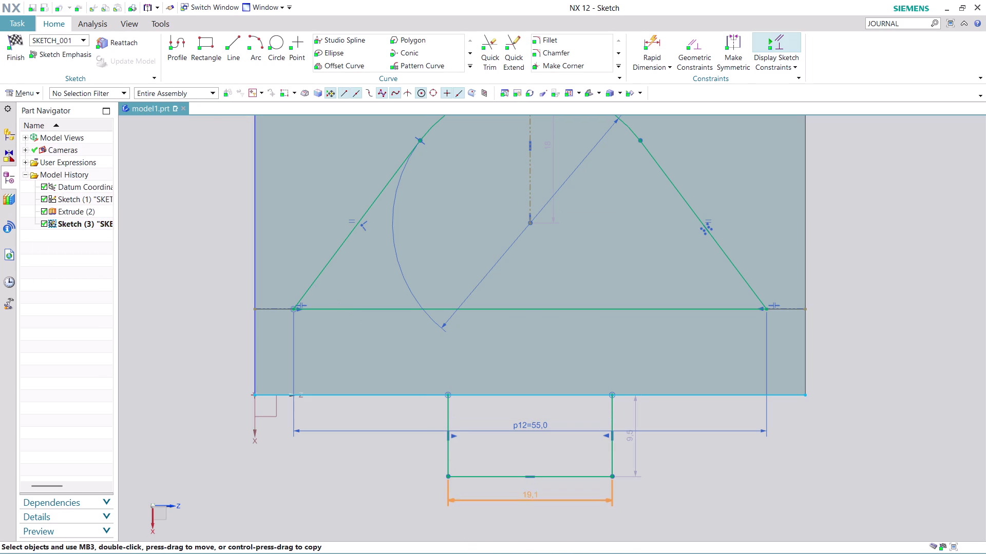
drag(534, 495, 533, 504)
double_click(529, 509)
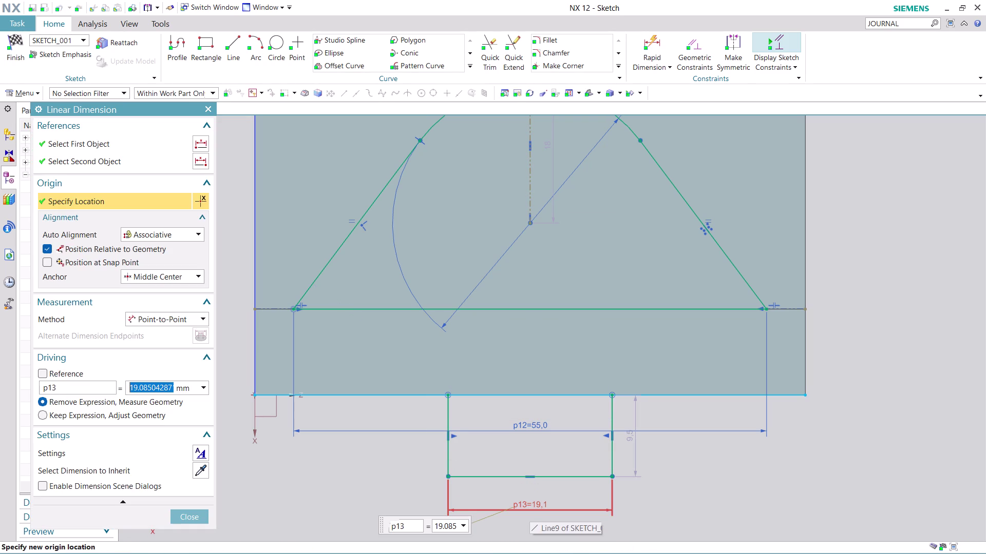
text(16)
key(Return)
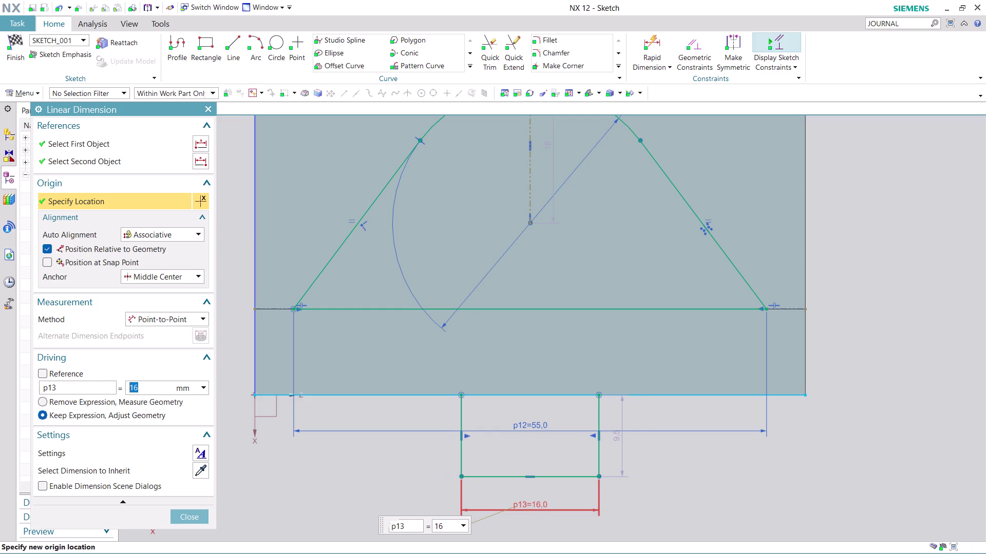
click(191, 519)
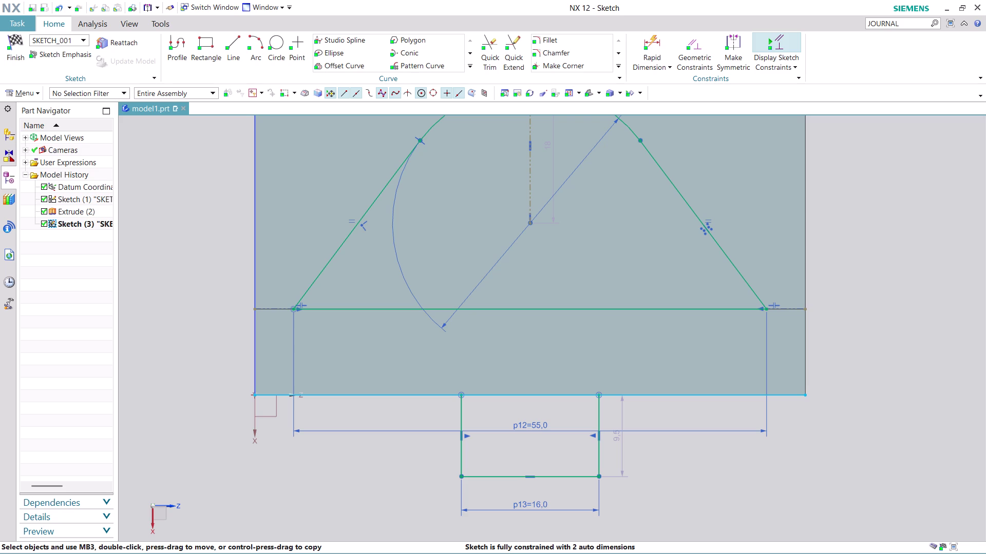
Change the pad height dimension from 9.5 to 9.
double_click(619, 445)
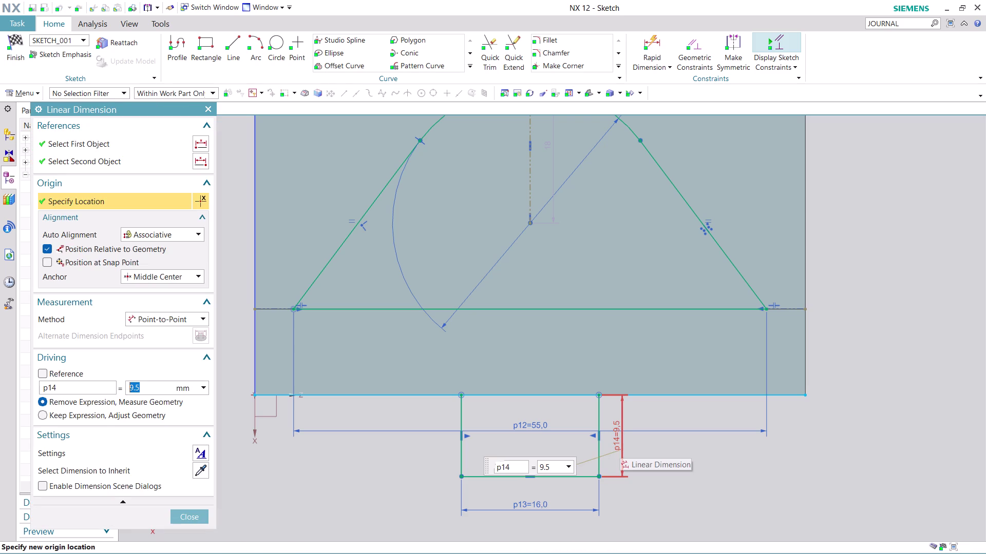
key(9)
key(Return)
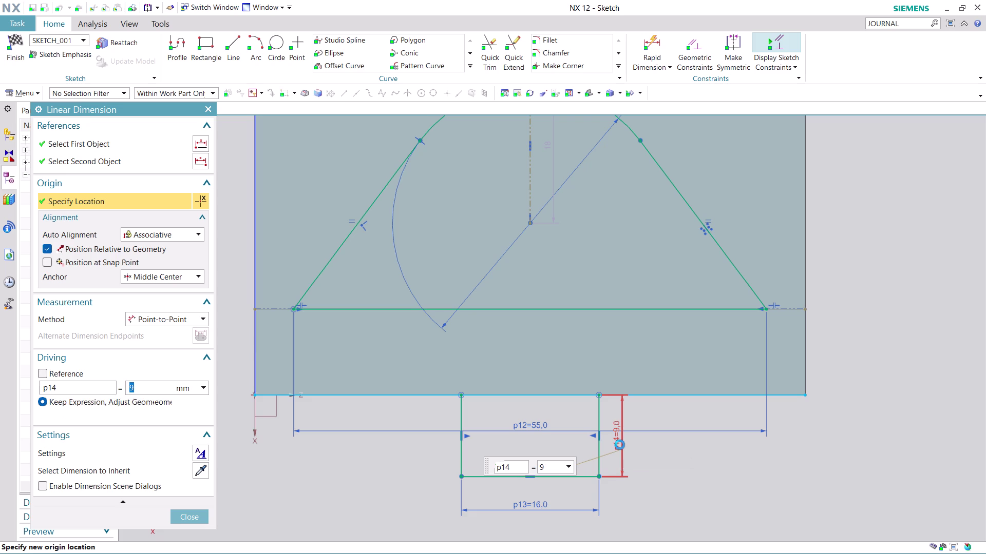
click(199, 517)
scroll(down, 3)
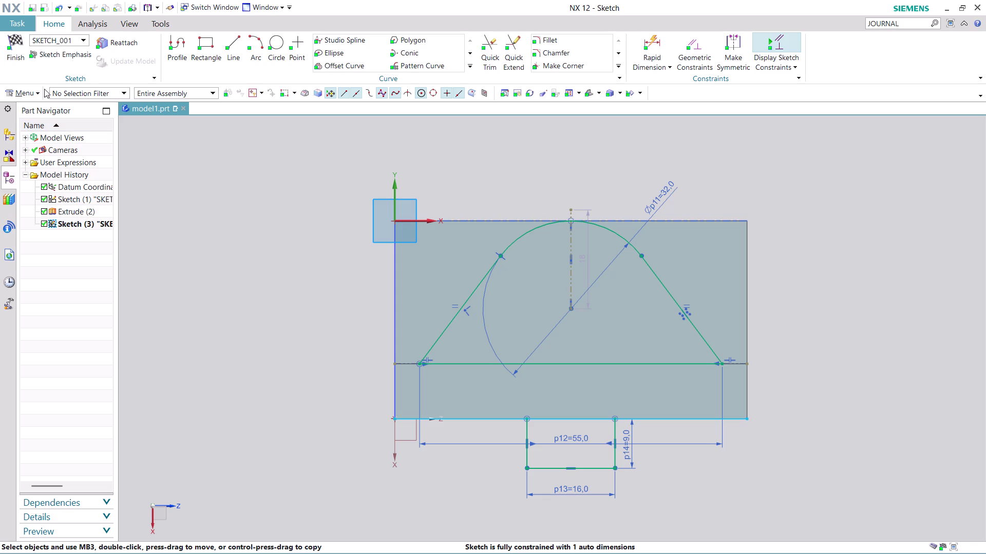
Finish the arch sketch and orbit the block to inspect it from several angles.
click(18, 53)
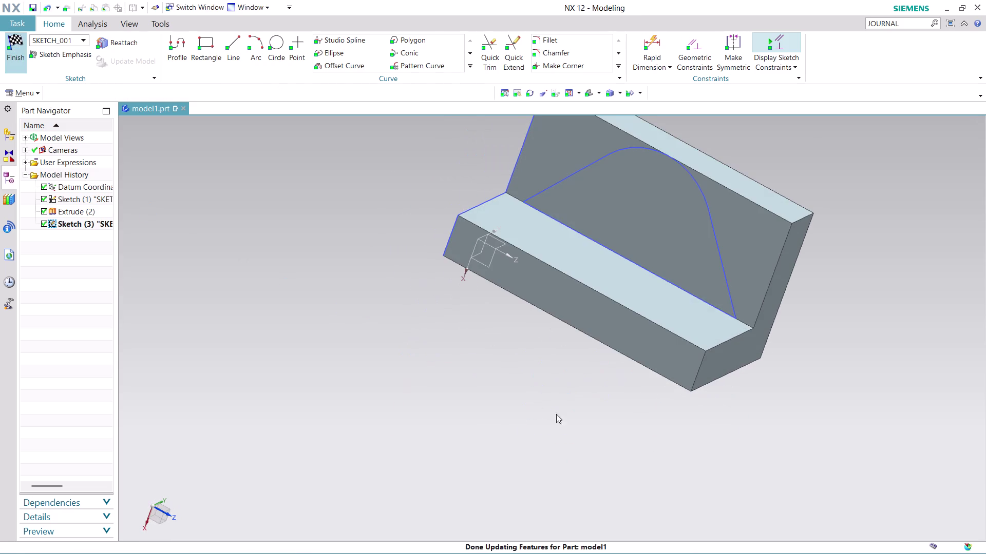
middle_drag(561, 404, 533, 345)
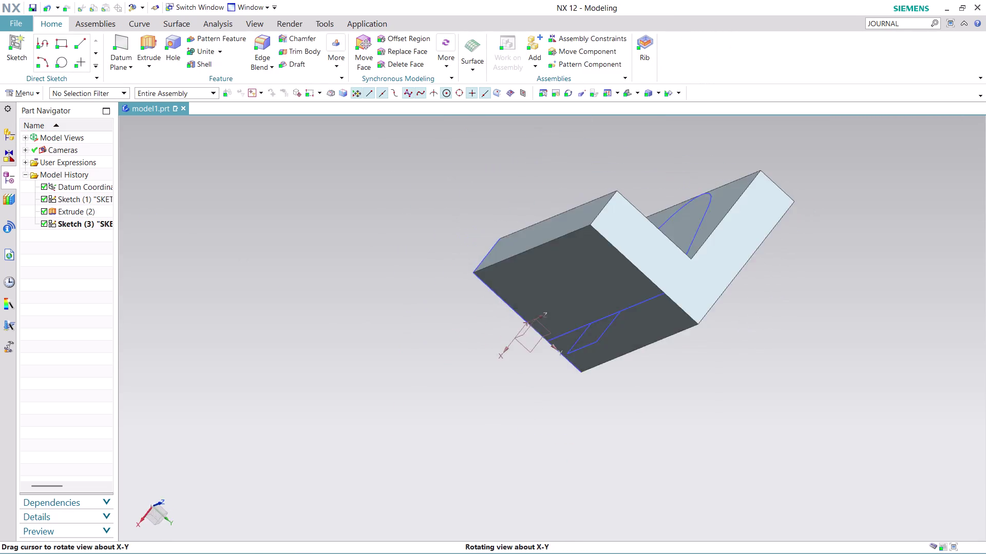
middle_drag(533, 345, 517, 334)
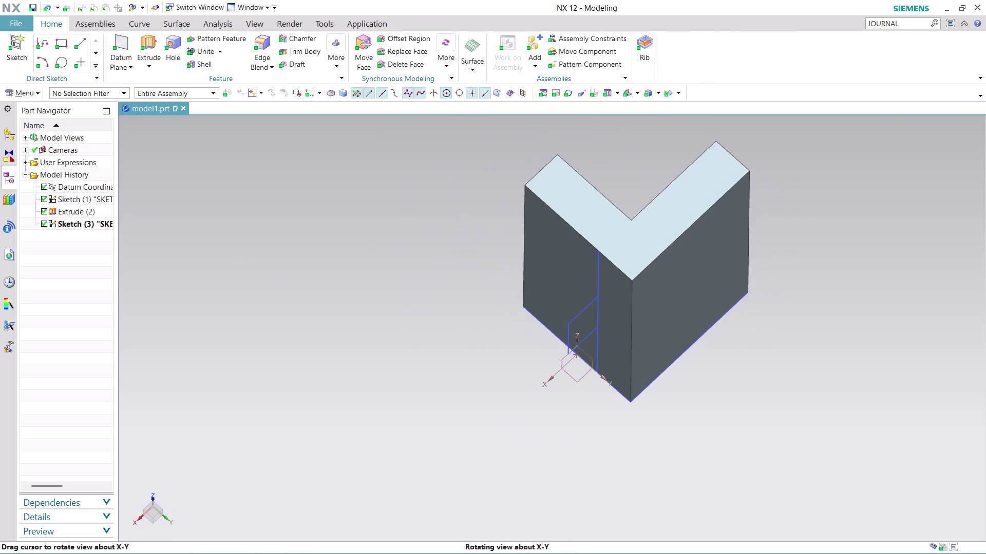
middle_drag(518, 334, 521, 339)
scroll(up, 3)
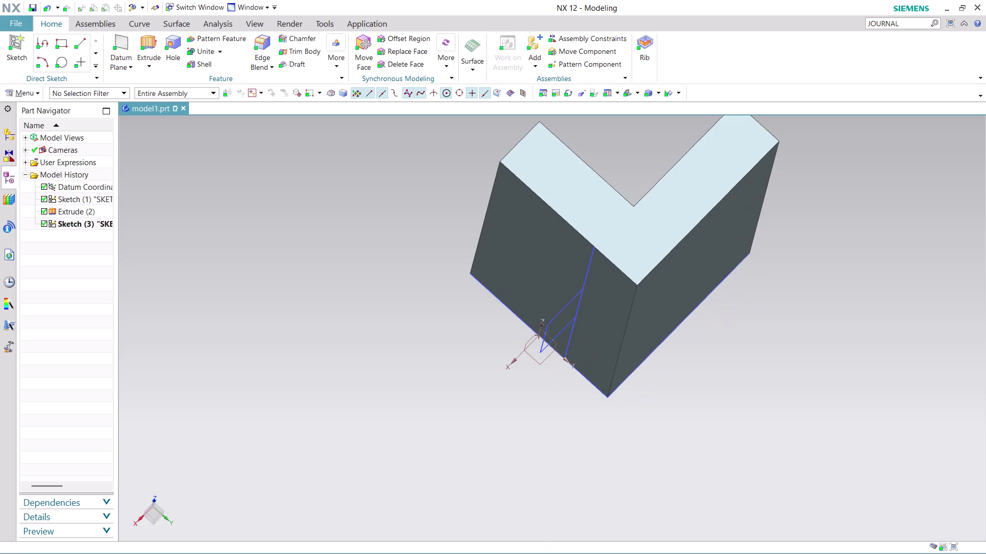
scroll(down, 3)
middle_drag(692, 349, 688, 364)
scroll(up, 3)
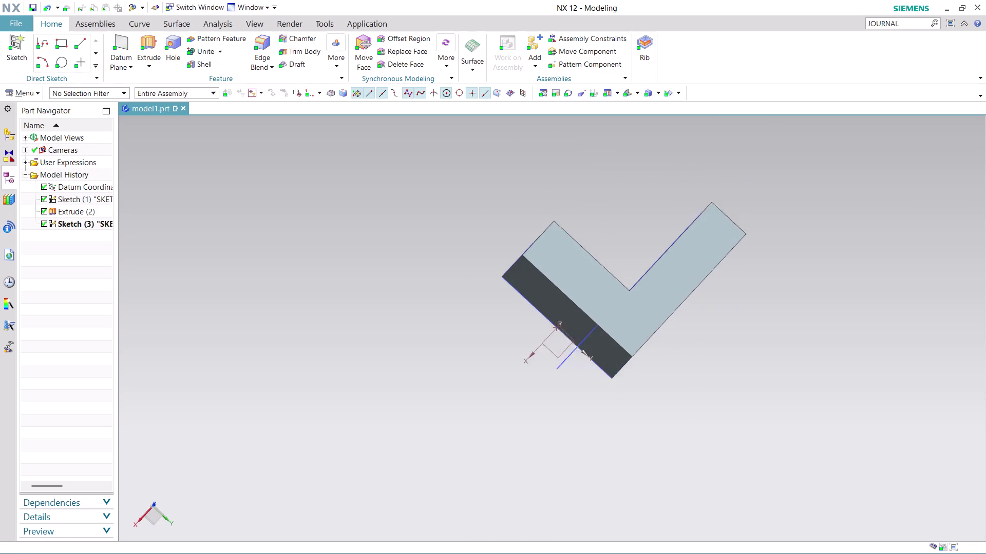
scroll(up, 3)
middle_drag(604, 202, 595, 230)
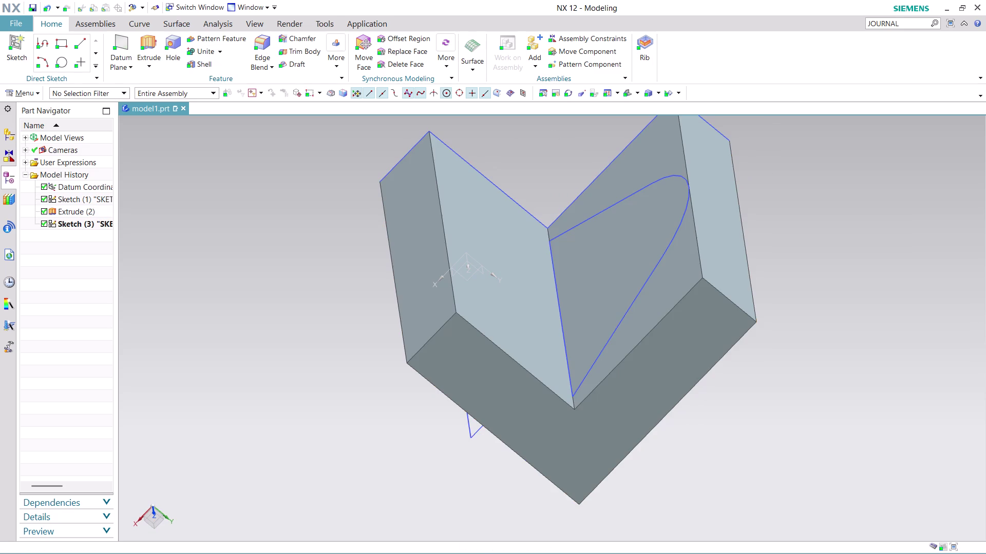
click(158, 47)
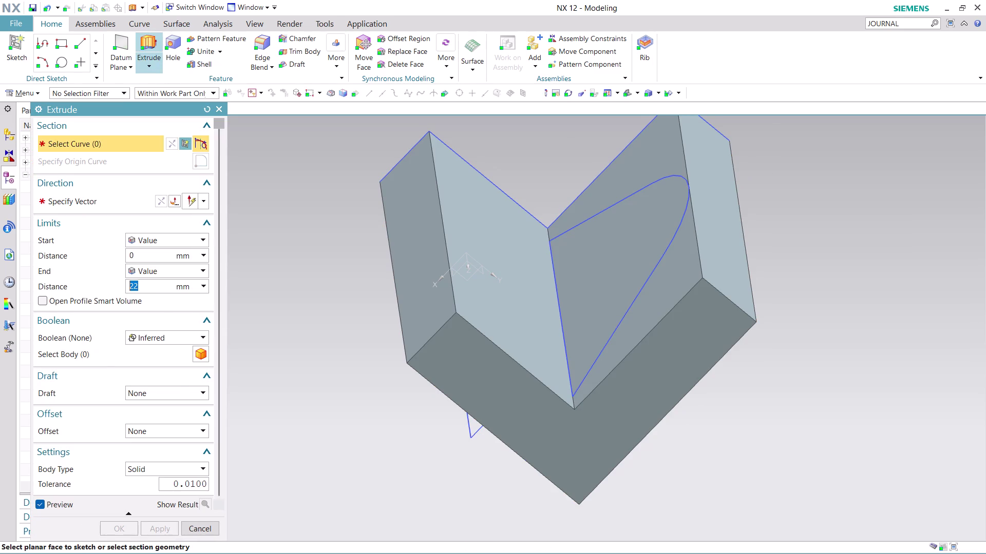
Extrude the arch profile 22 mm, united with the block.
click(617, 254)
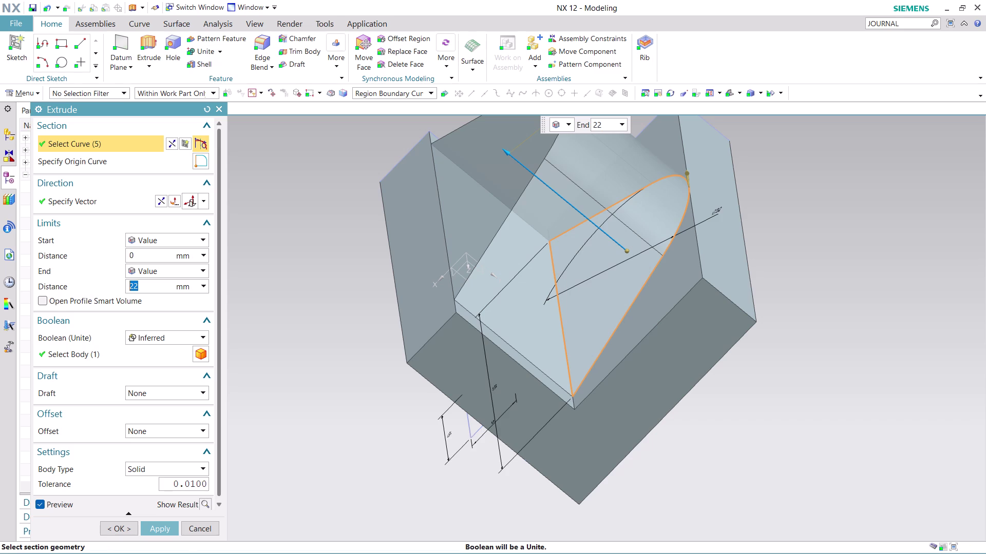
click(160, 528)
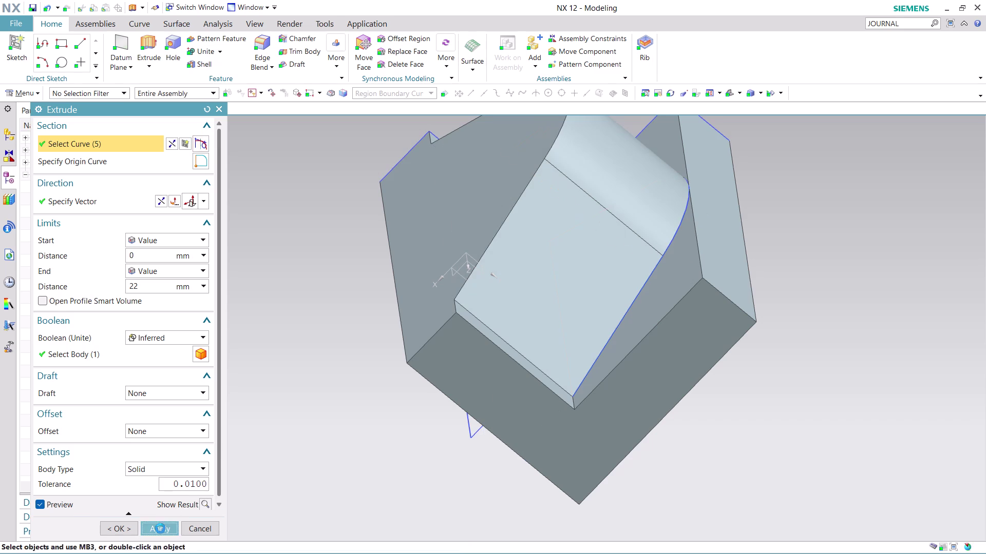
scroll(down, 3)
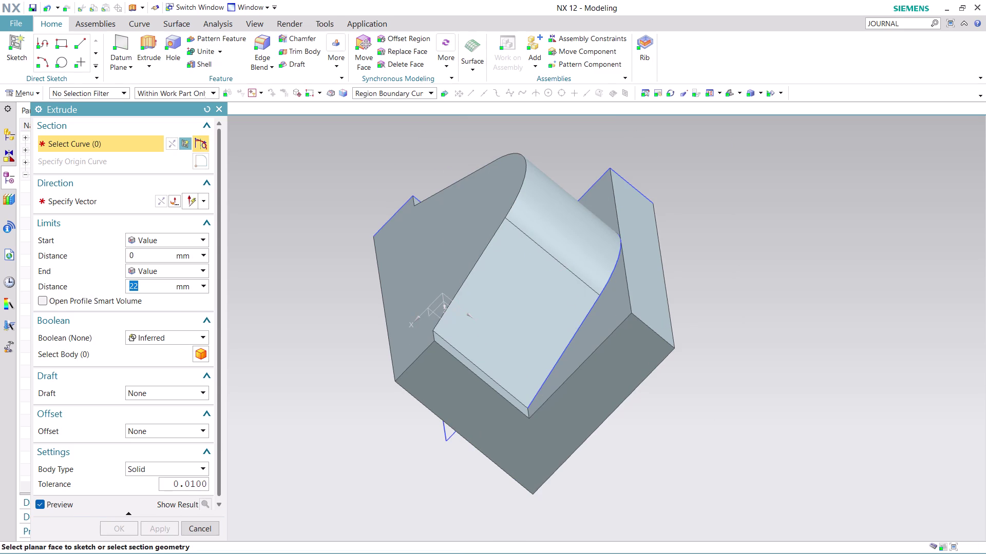
Set a second extrusion's start distance to 10, check the underside, then cancel it.
click(159, 253)
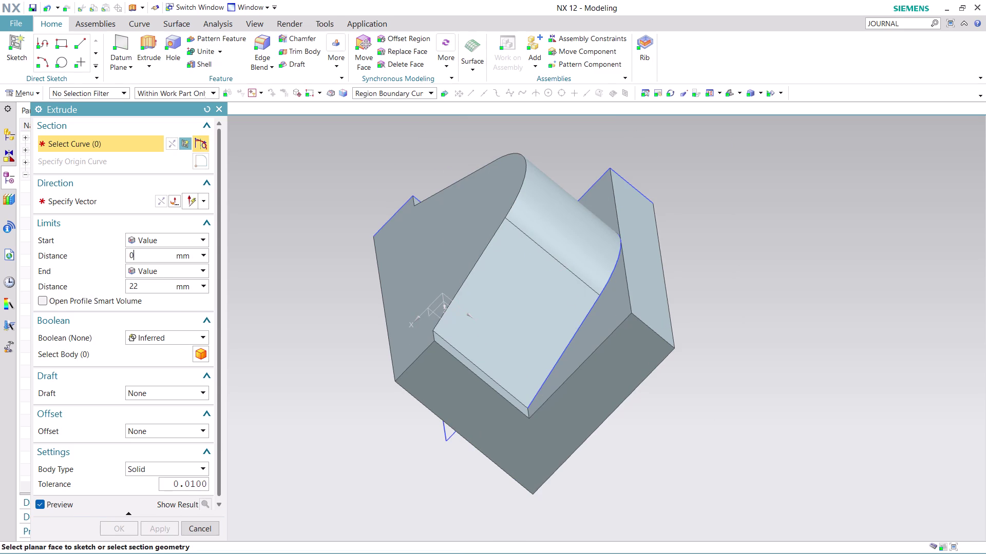
click(159, 253)
double_click(159, 253)
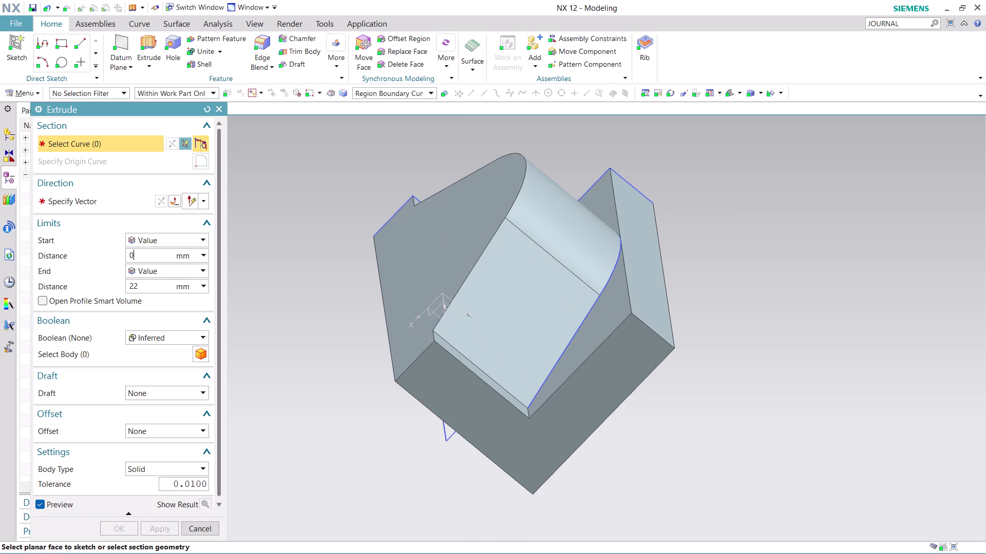
click(159, 253)
text(10)
middle_drag(324, 461, 328, 431)
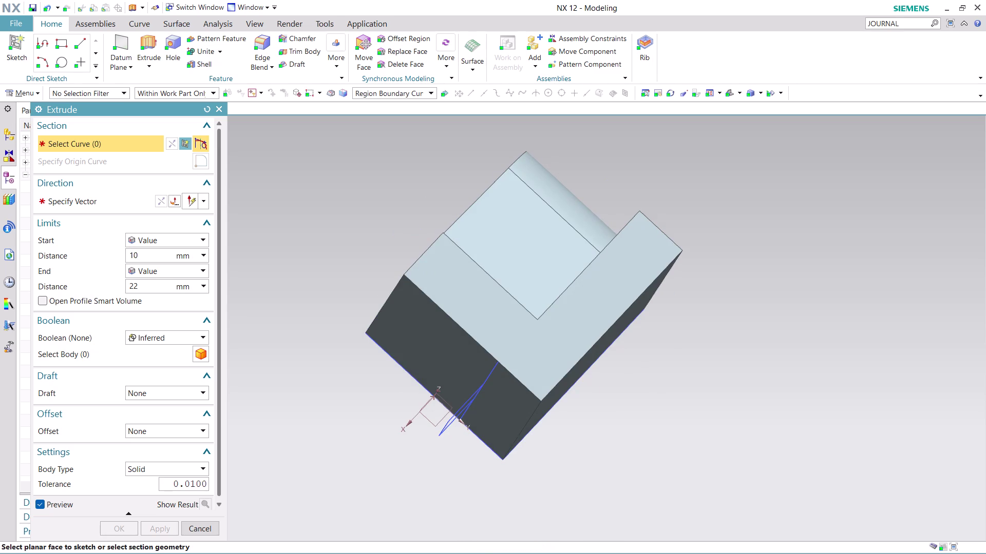
middle_drag(410, 464, 433, 479)
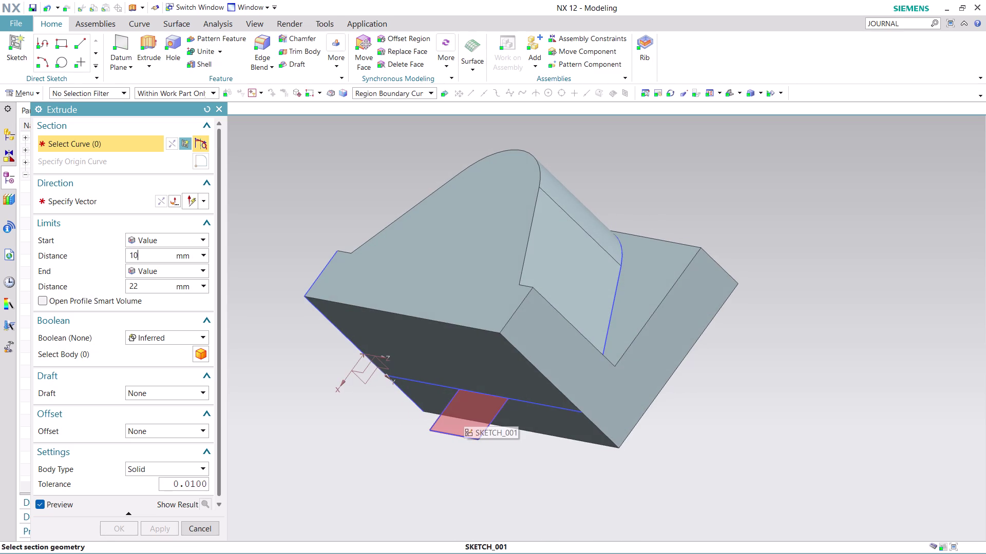
click(216, 529)
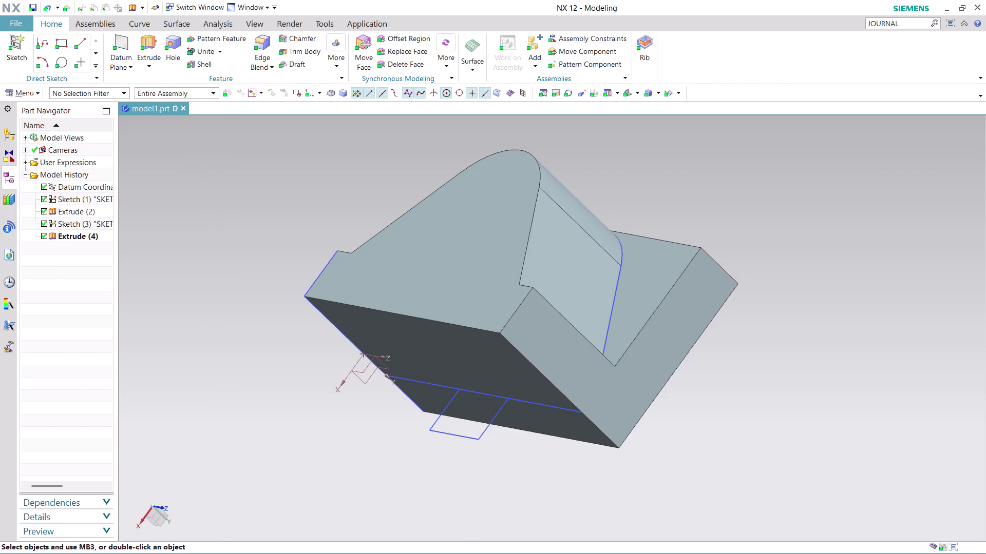
right_click(84, 221)
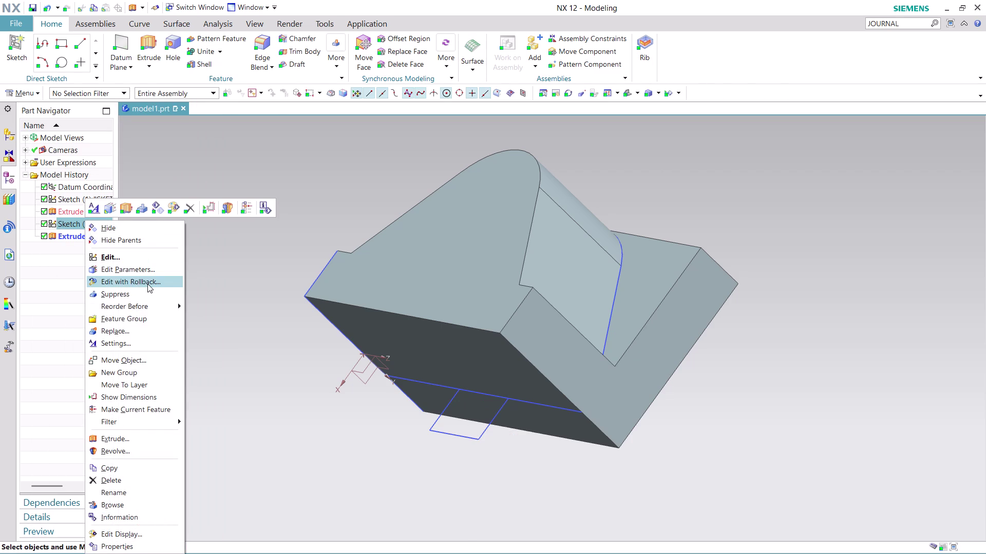
click(148, 284)
scroll(up, 3)
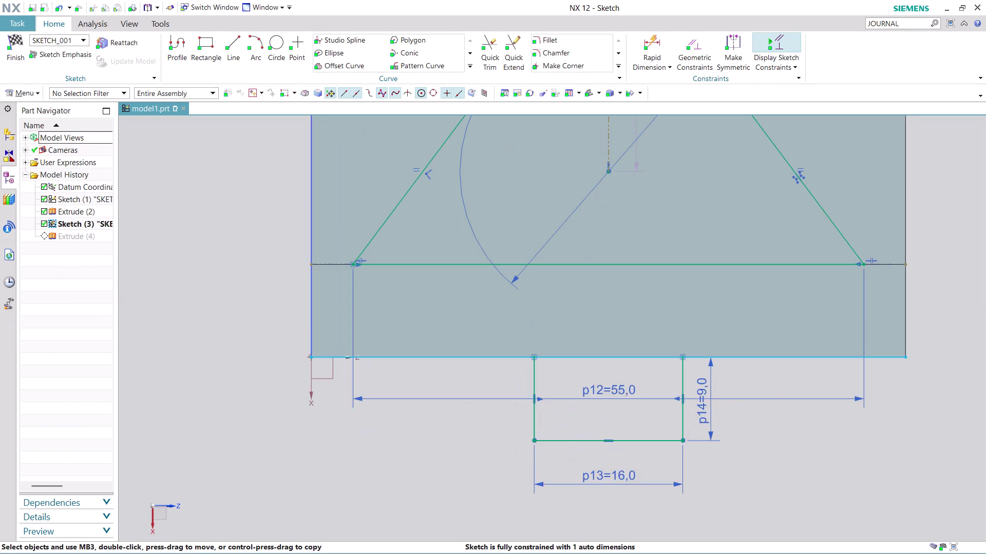
click(493, 39)
click(443, 358)
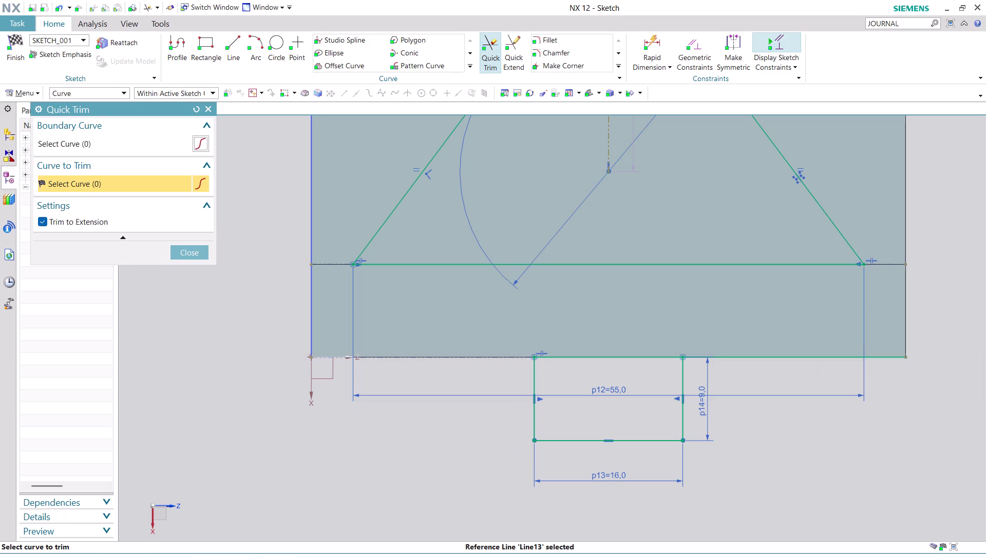
click(772, 357)
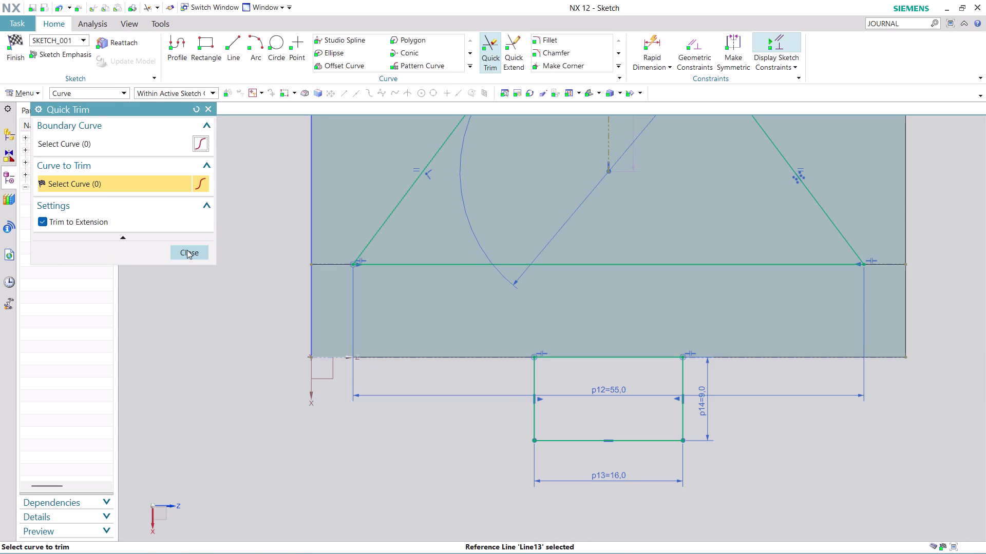
click(186, 250)
click(22, 61)
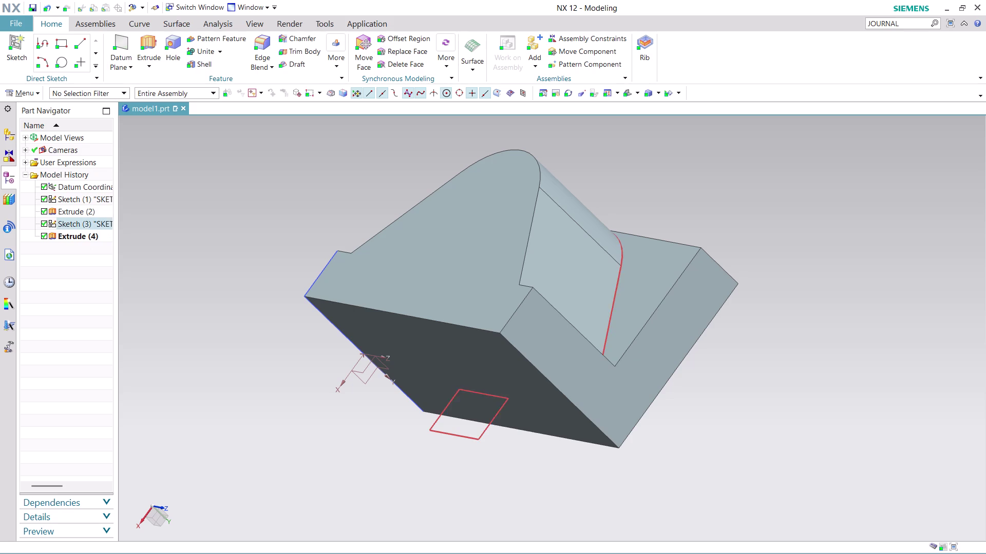
click(63, 236)
Set the new extrusion's start distance to 10.
click(189, 269)
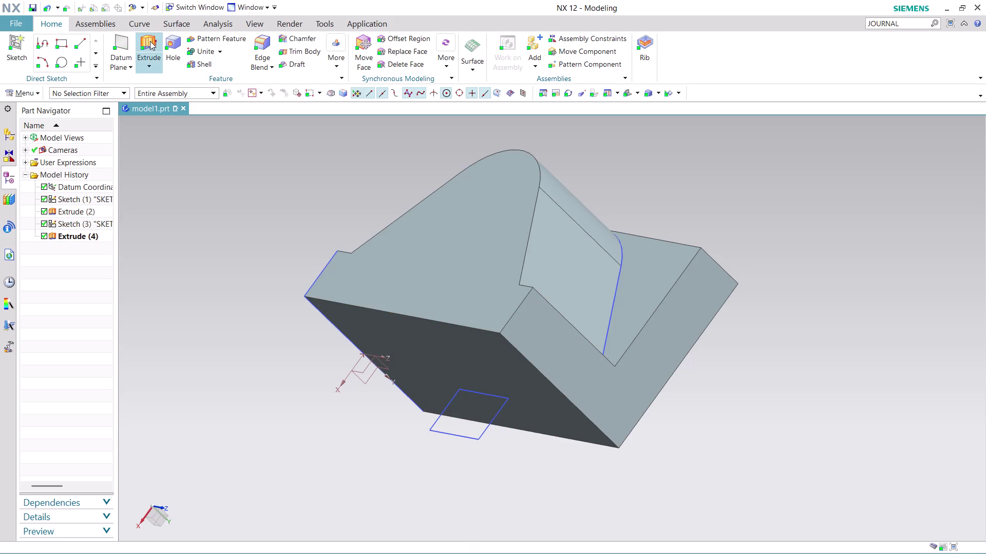
click(150, 40)
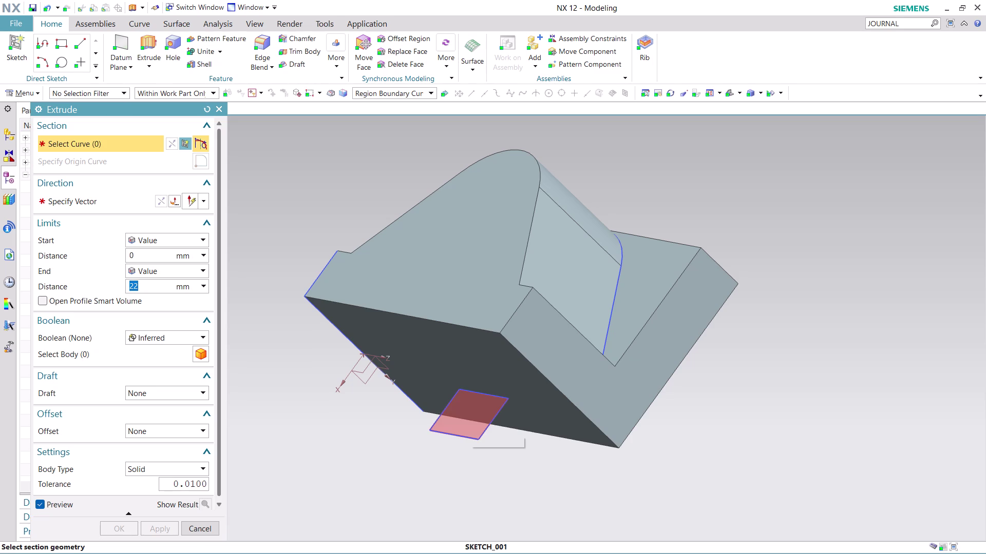
click(162, 254)
click(163, 255)
text(1)
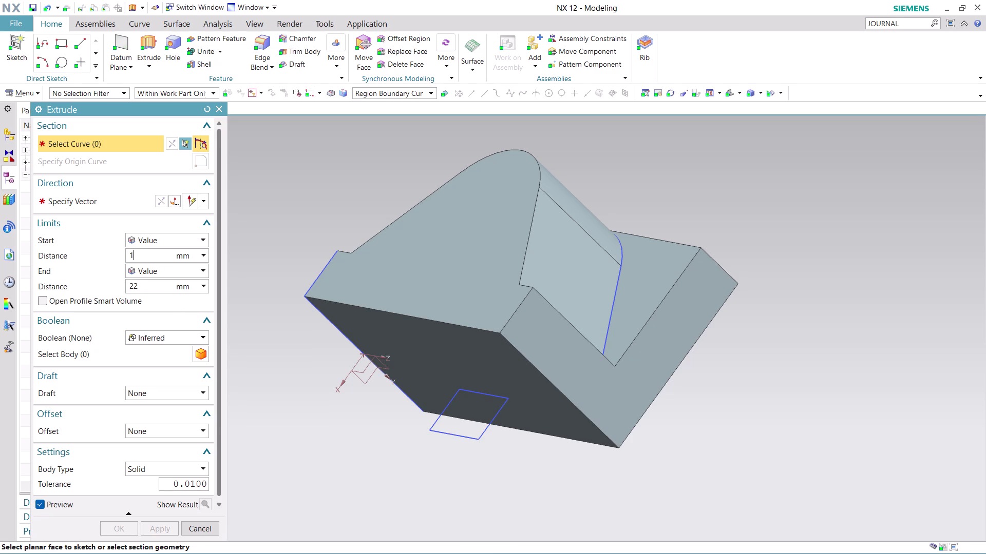
text(0)
Extrude the rectangle from 10 to 22 mm with Unite, then undo Extrude (5).
click(453, 414)
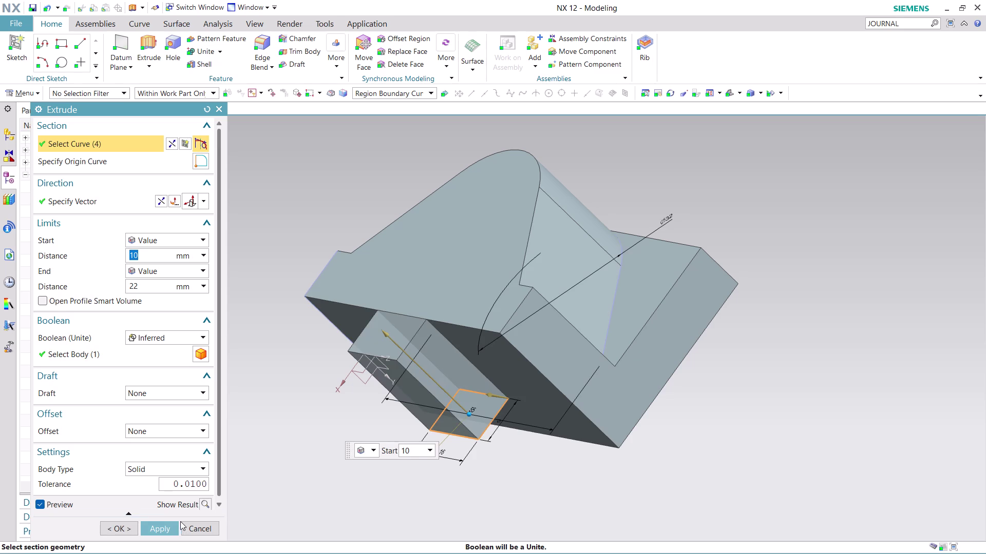
click(161, 527)
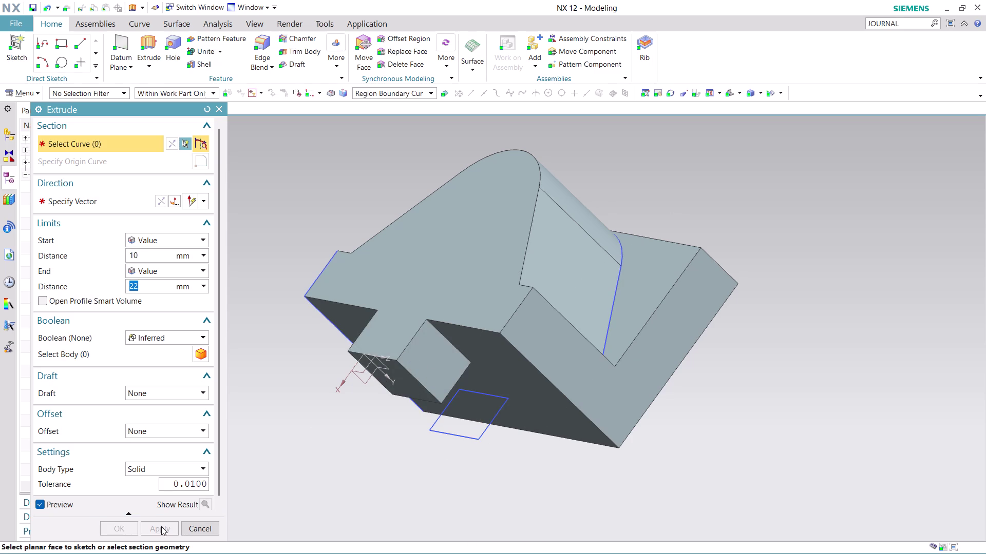
middle_drag(431, 488, 421, 479)
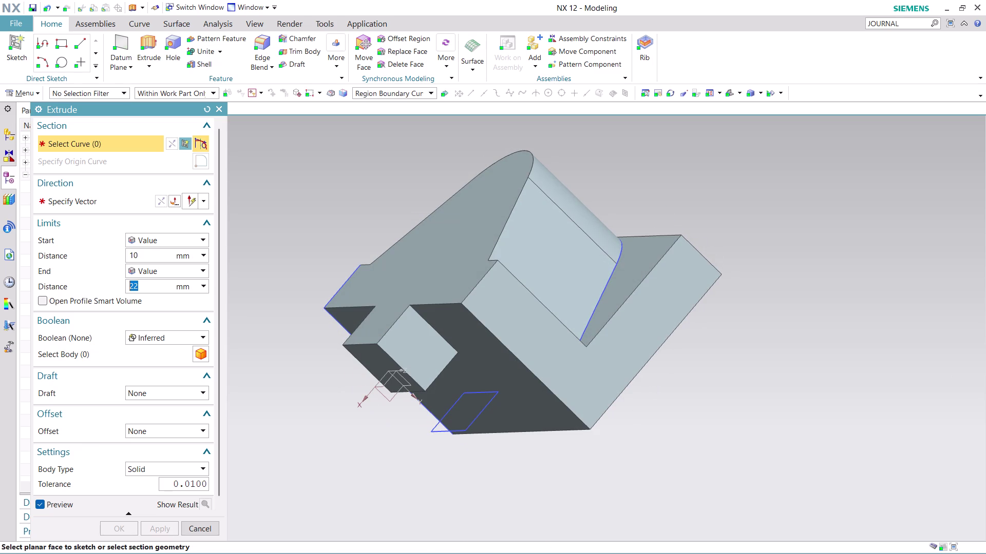
key(ctrl+z)
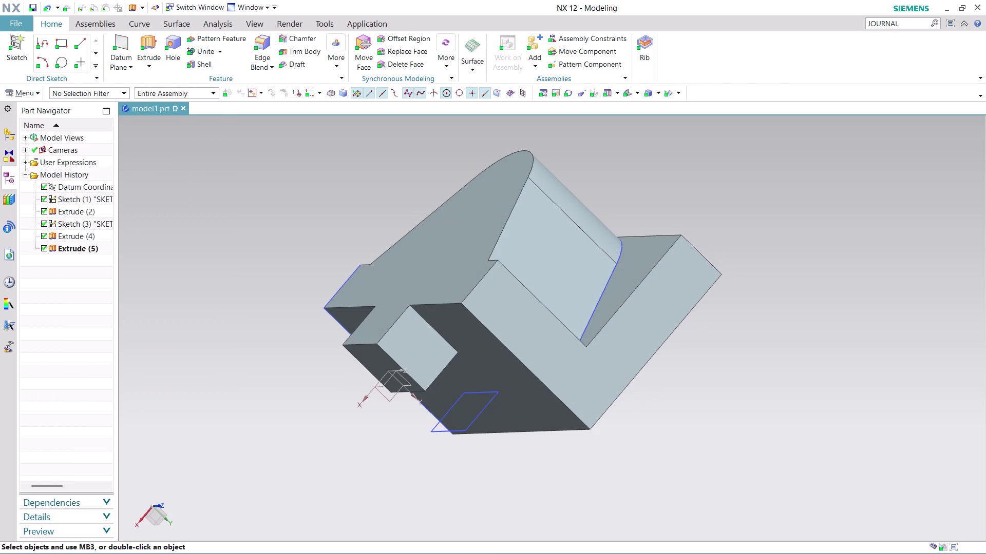
key(ctrl+z)
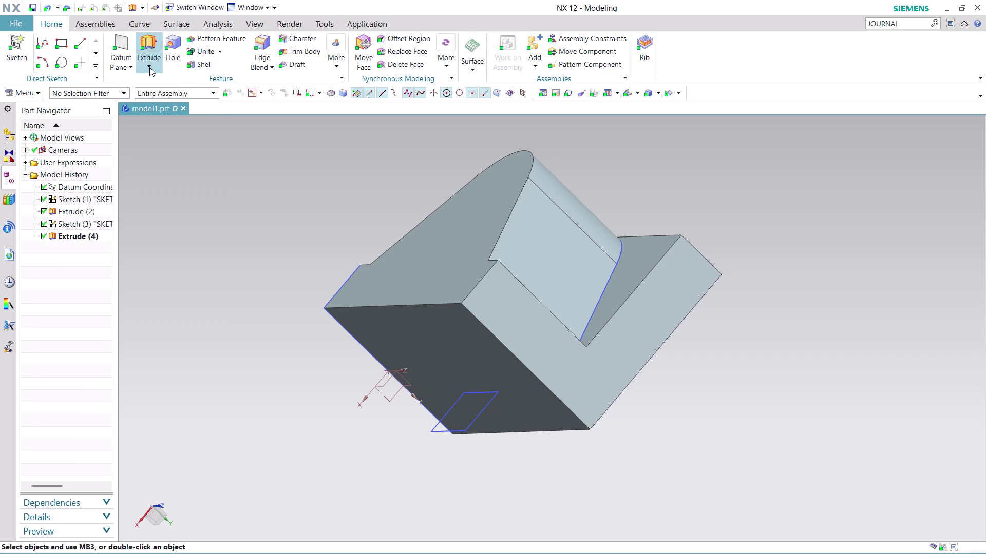
click(140, 39)
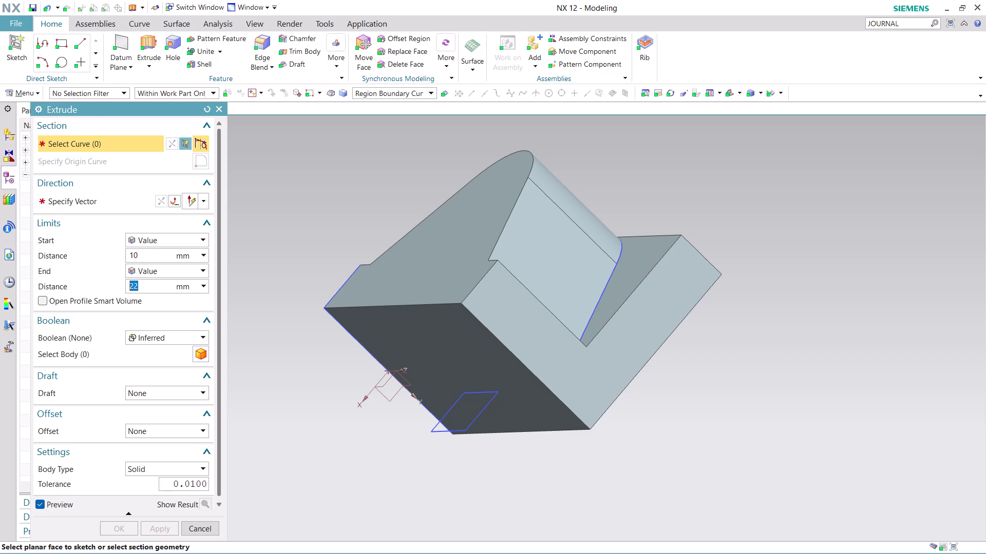
scroll(up, 3)
scroll(up, 3)
scroll(up, 3)
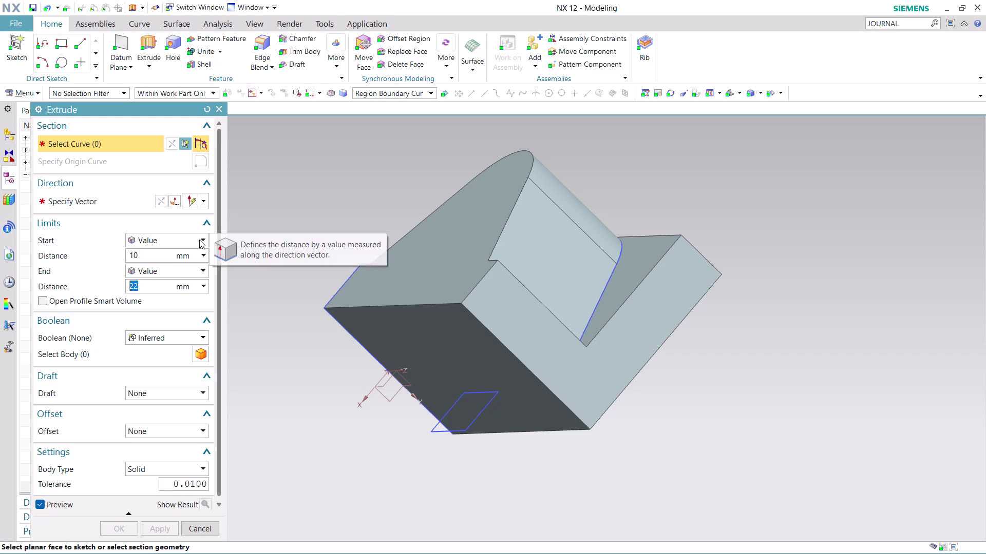
click(199, 239)
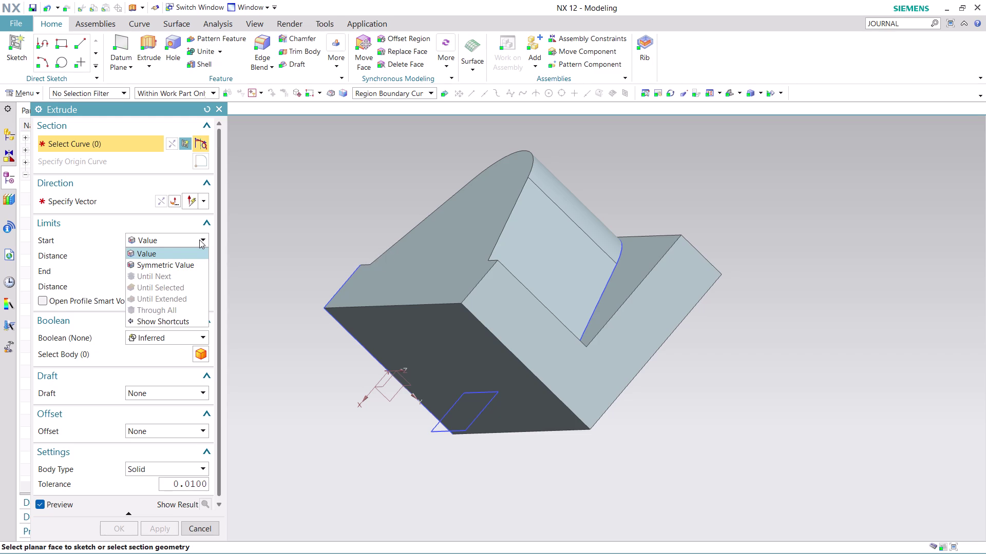
click(199, 240)
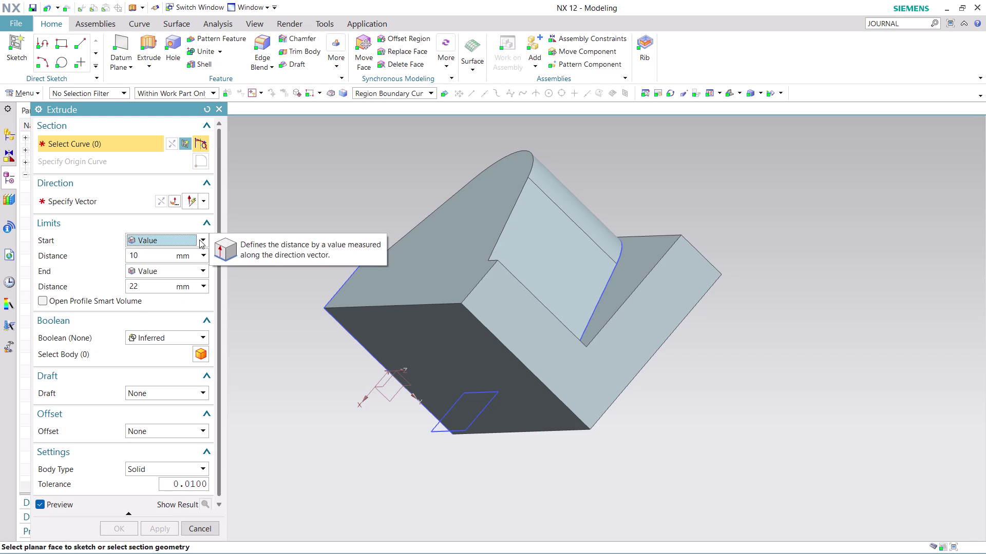
click(199, 240)
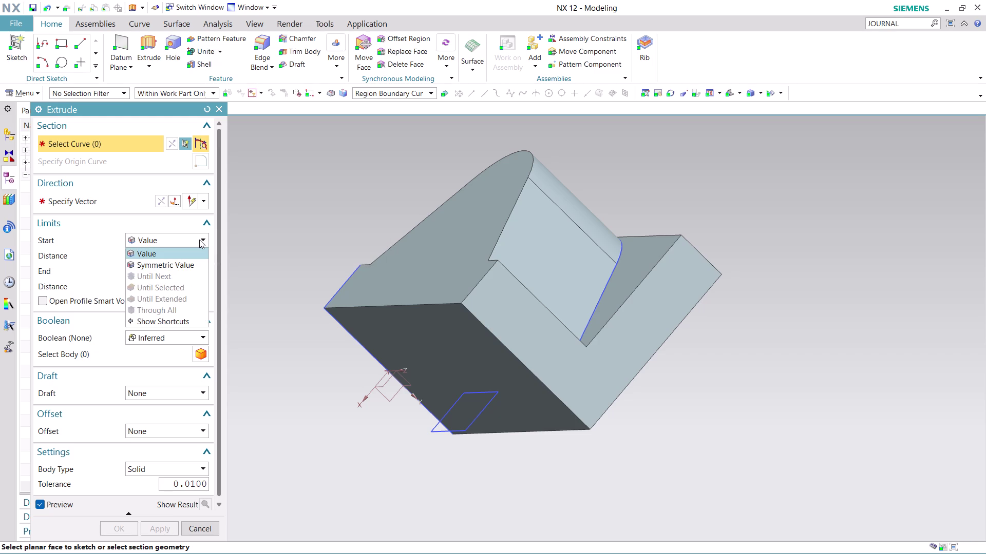
click(193, 262)
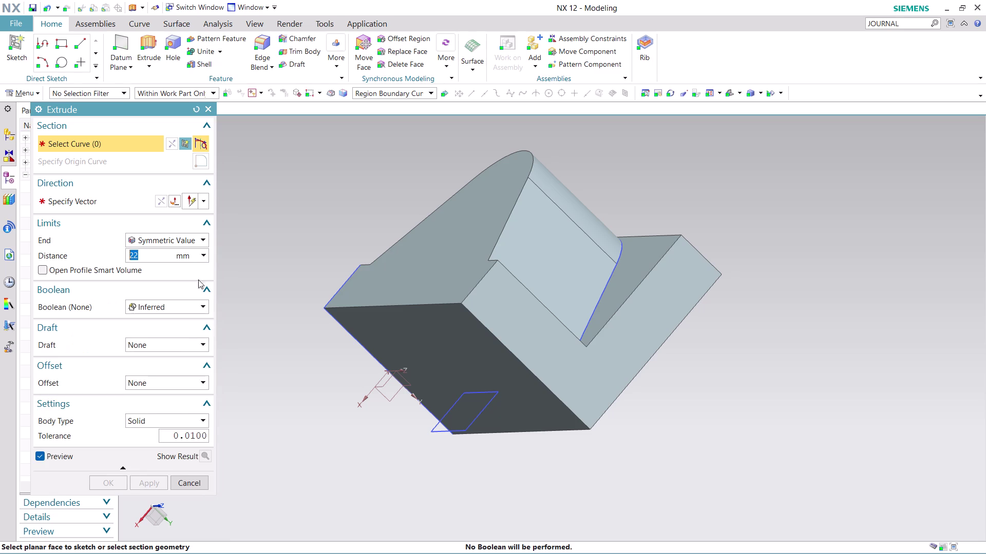
click(195, 480)
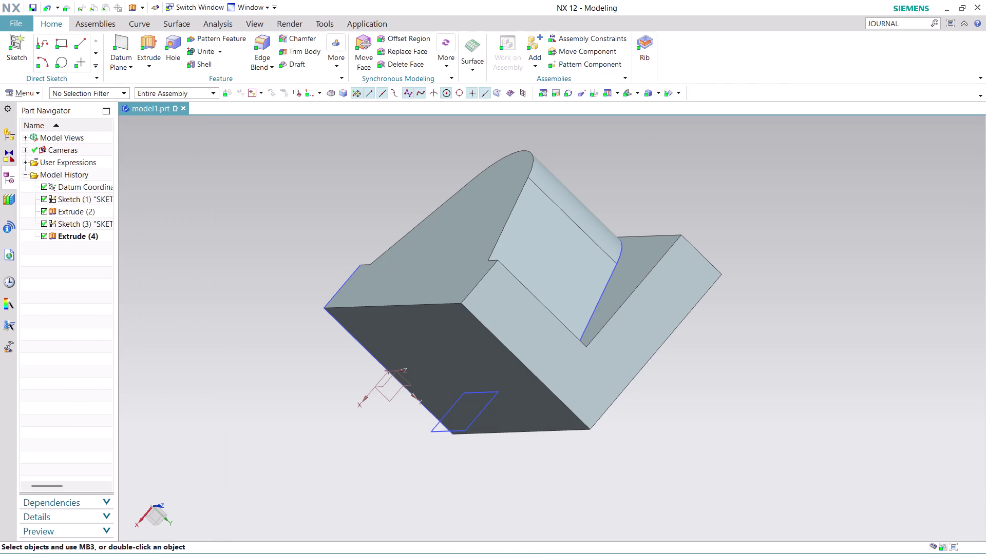
click(149, 45)
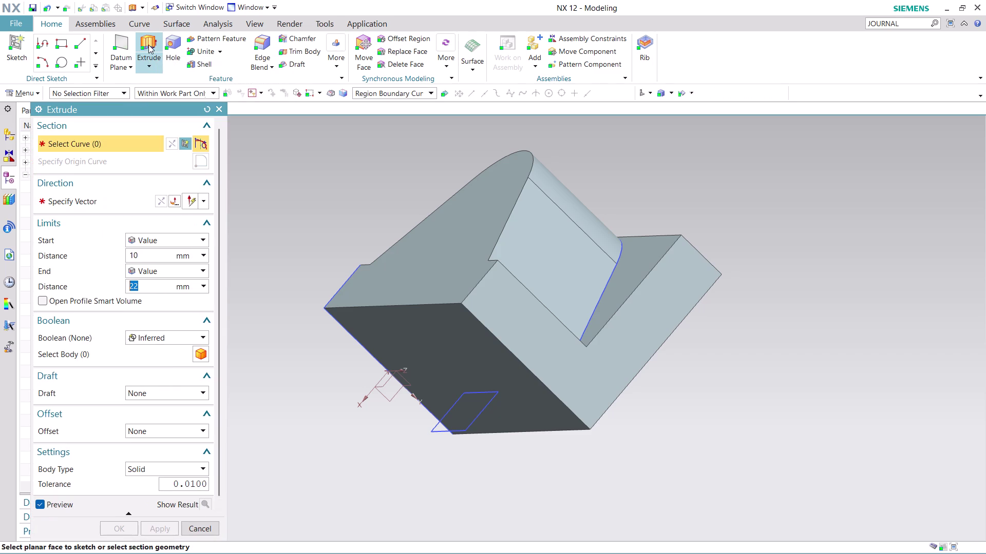
Extrude the rectangle from Start 0 to End 22 mm, united with the block.
click(475, 401)
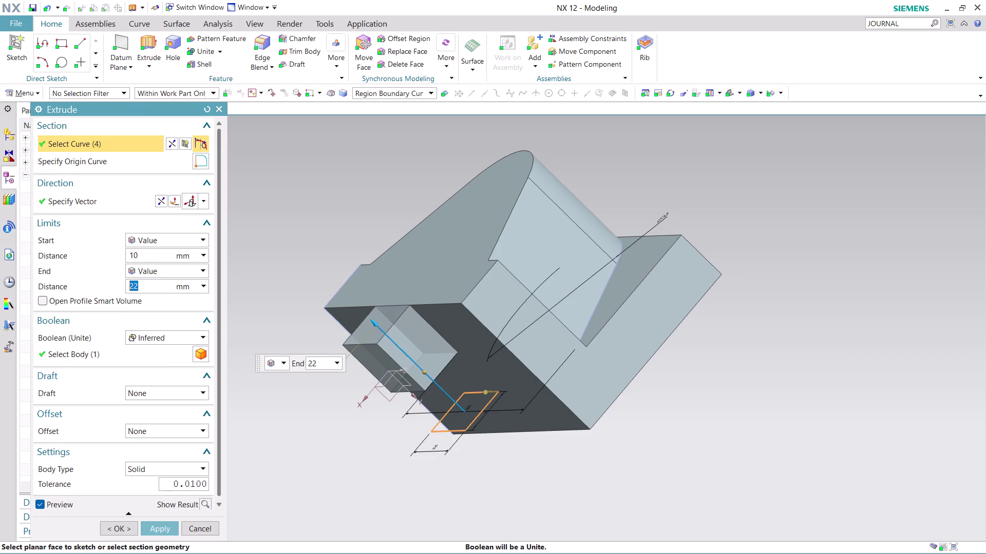
double_click(157, 253)
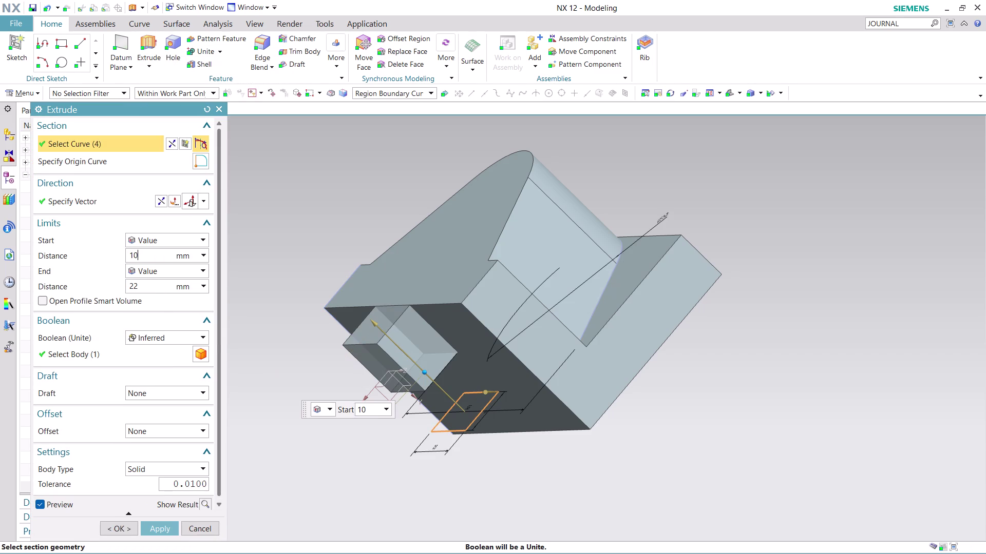
key(0)
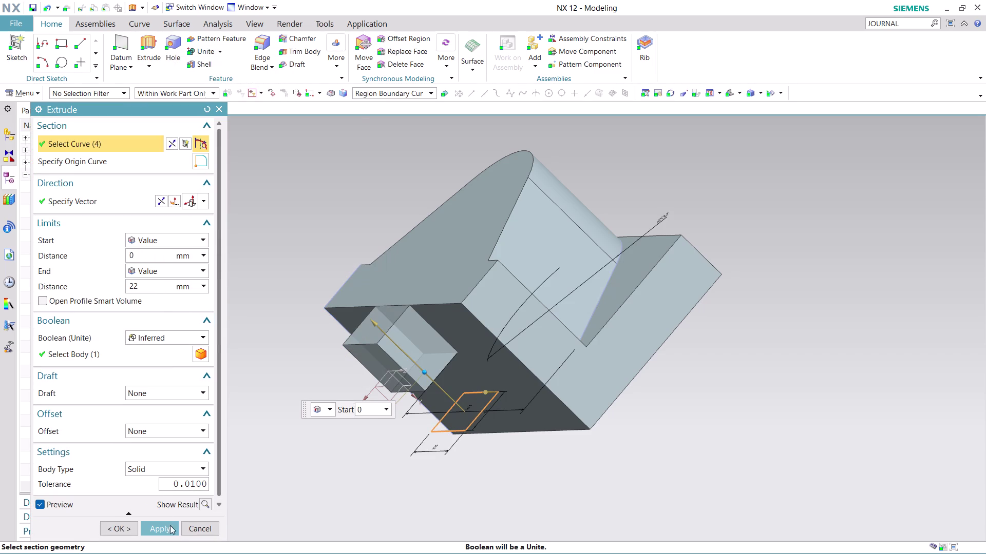
click(171, 527)
middle_drag(424, 487, 380, 419)
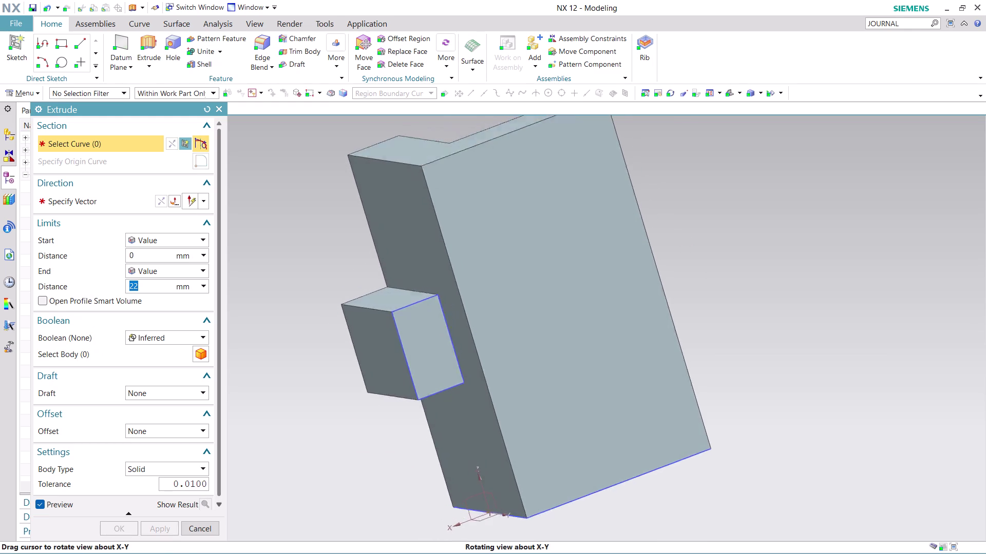
middle_drag(380, 420, 459, 427)
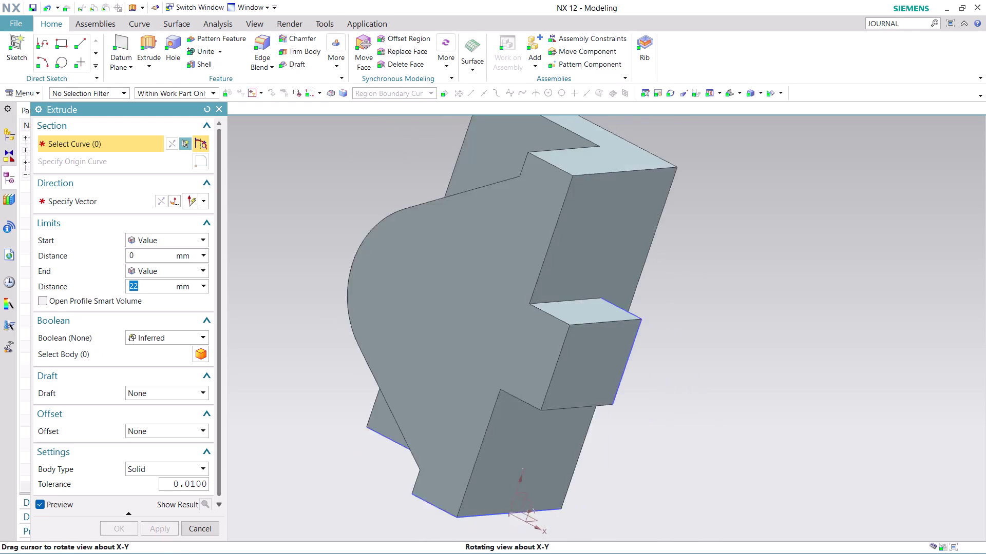
Extrude the rectangle to End 10 mm with Unite as Extrude (6), then close Extrude.
middle_drag(459, 427, 380, 439)
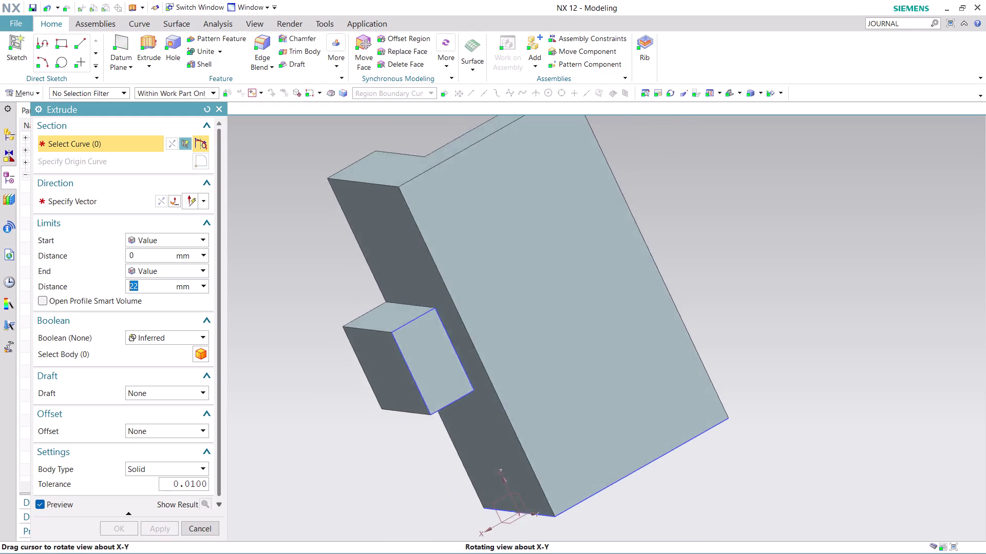
middle_drag(379, 440, 377, 448)
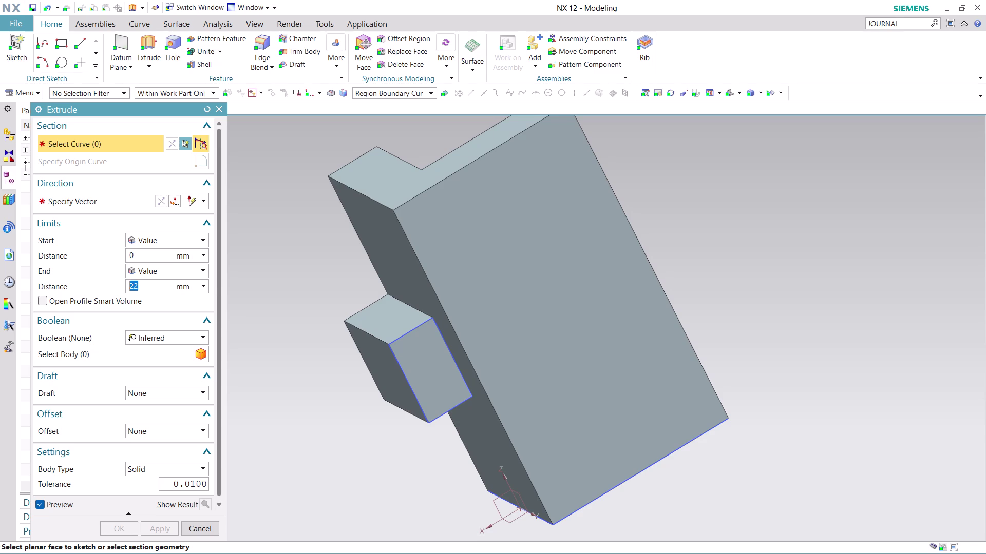
text(10)
click(424, 346)
middle_drag(714, 205, 692, 208)
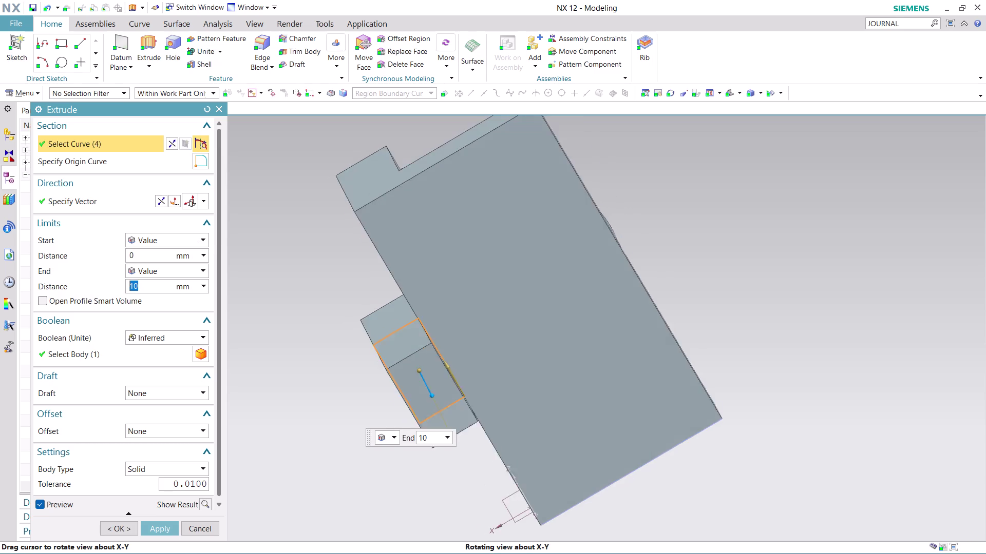
middle_drag(691, 208, 693, 154)
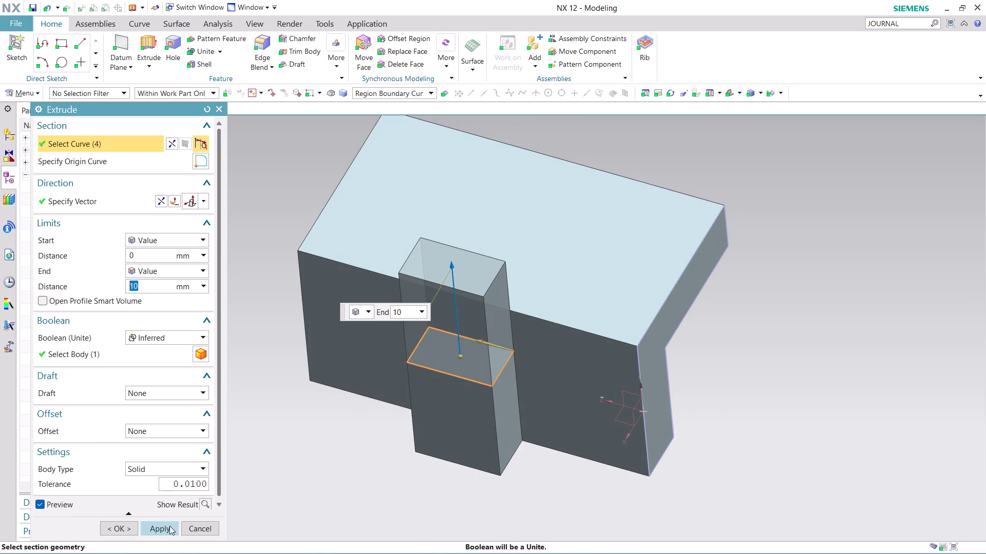
click(169, 526)
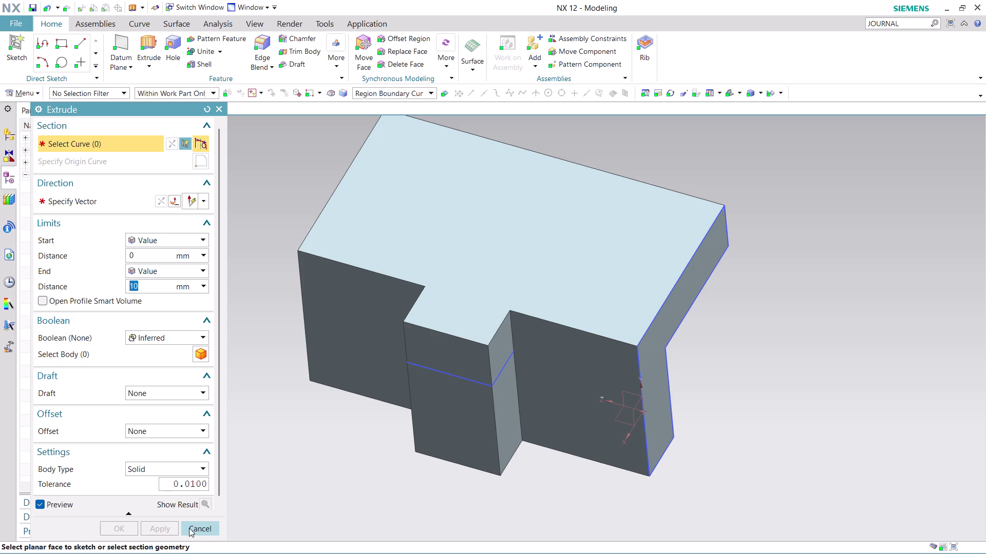
click(201, 526)
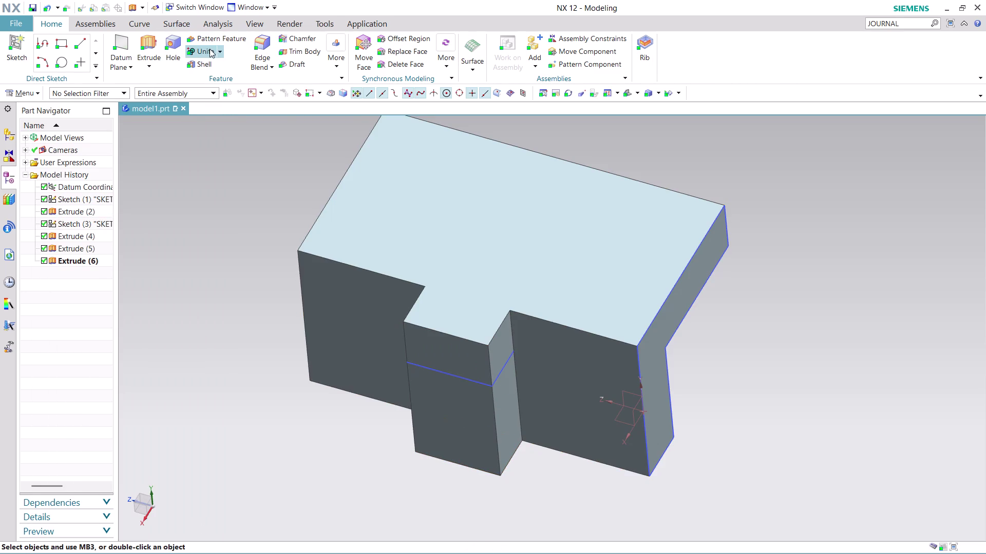
click(210, 49)
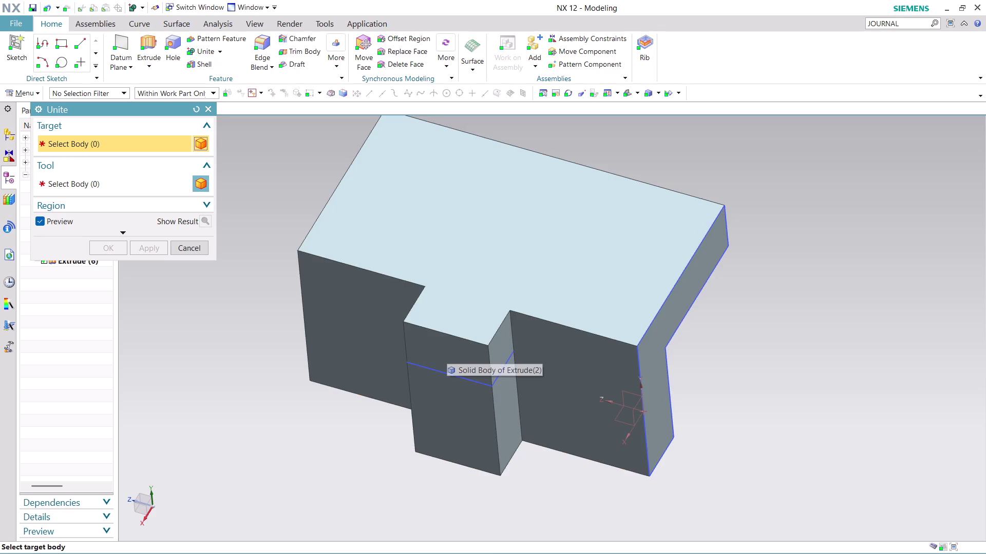
middle_drag(748, 285, 681, 249)
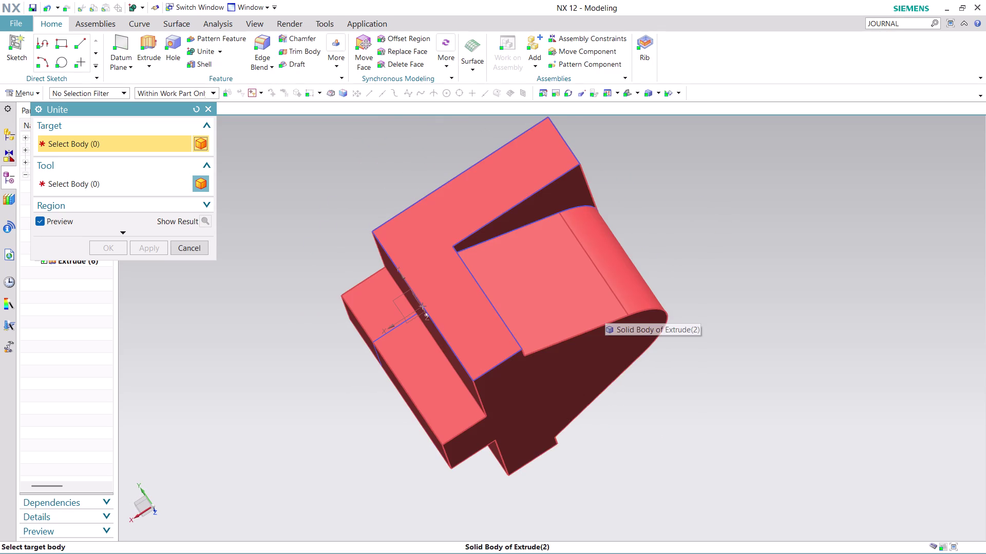
click(179, 251)
scroll(down, 3)
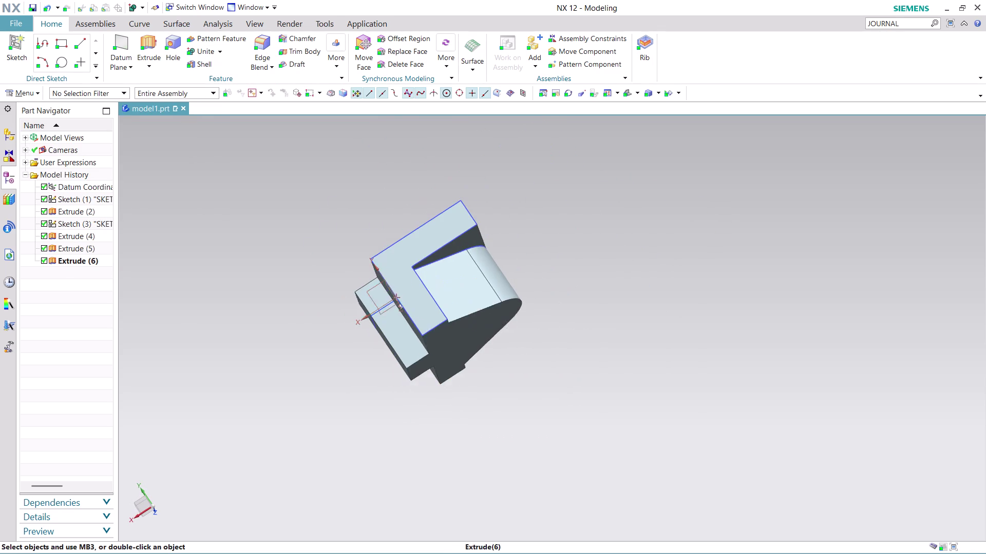
scroll(up, 3)
Hide Sketch (3) and Sketch (1).
right_click(395, 353)
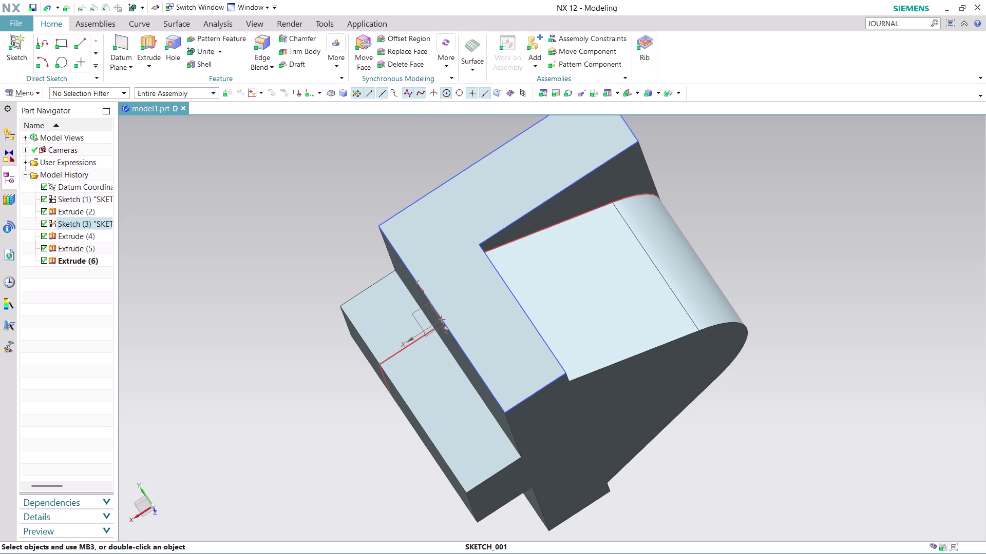
click(430, 98)
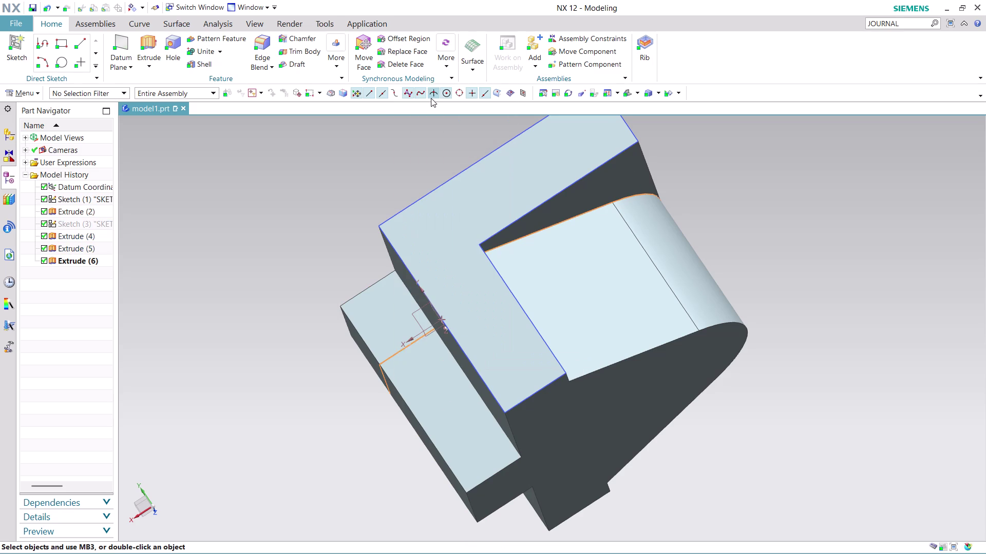
right_click(511, 221)
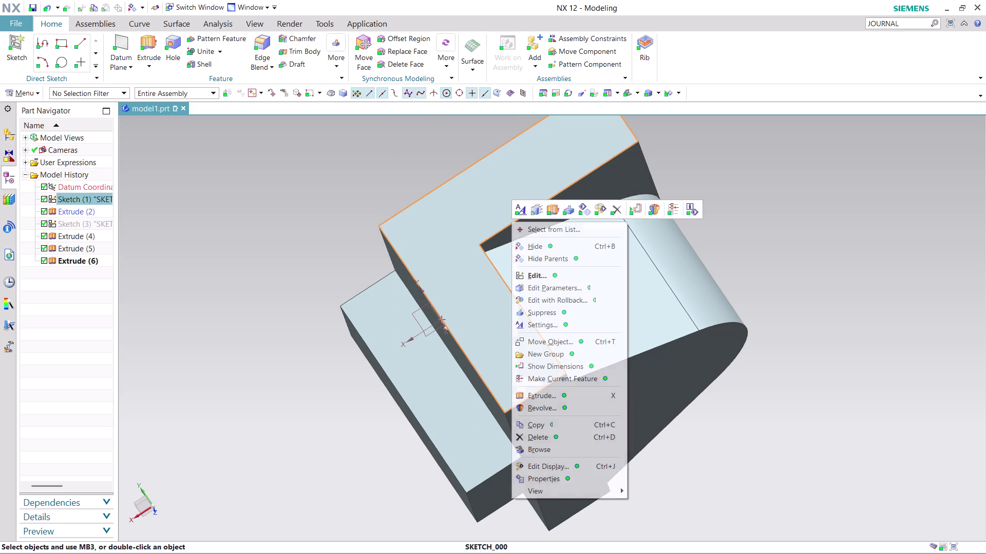
click(547, 241)
scroll(down, 3)
Orbit the block until the arch face is seen head-on.
middle_drag(752, 221, 581, 173)
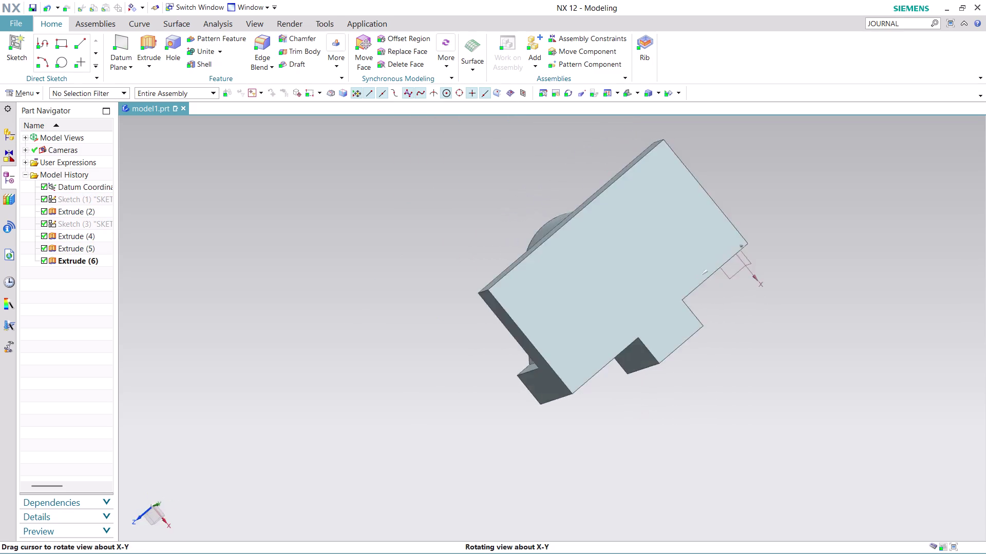
middle_drag(581, 174, 330, 164)
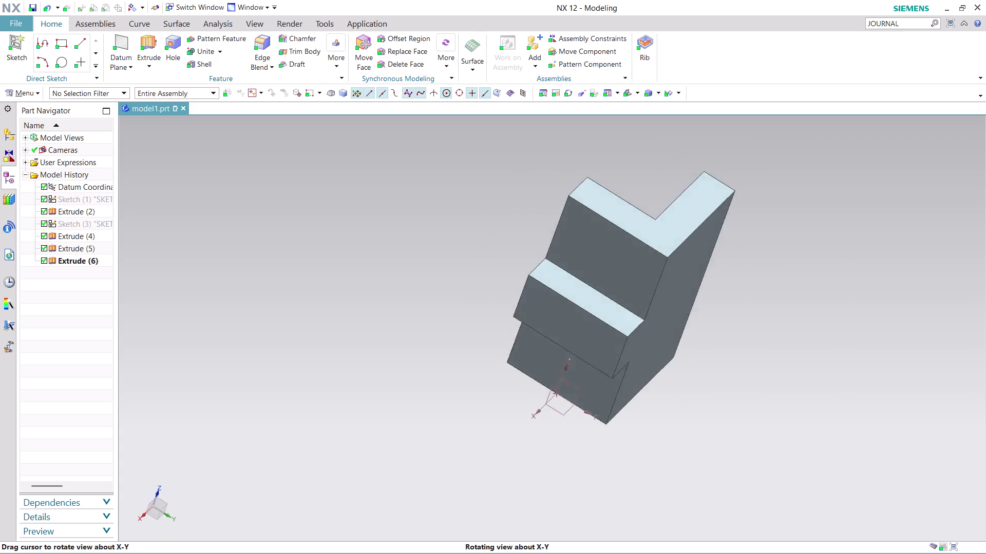
middle_drag(331, 163, 348, 275)
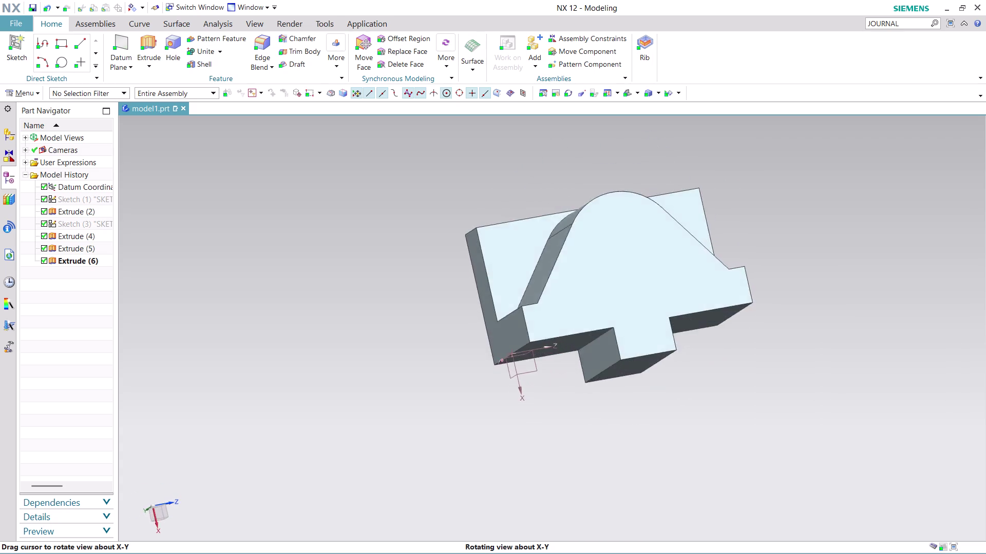
middle_drag(349, 275, 338, 293)
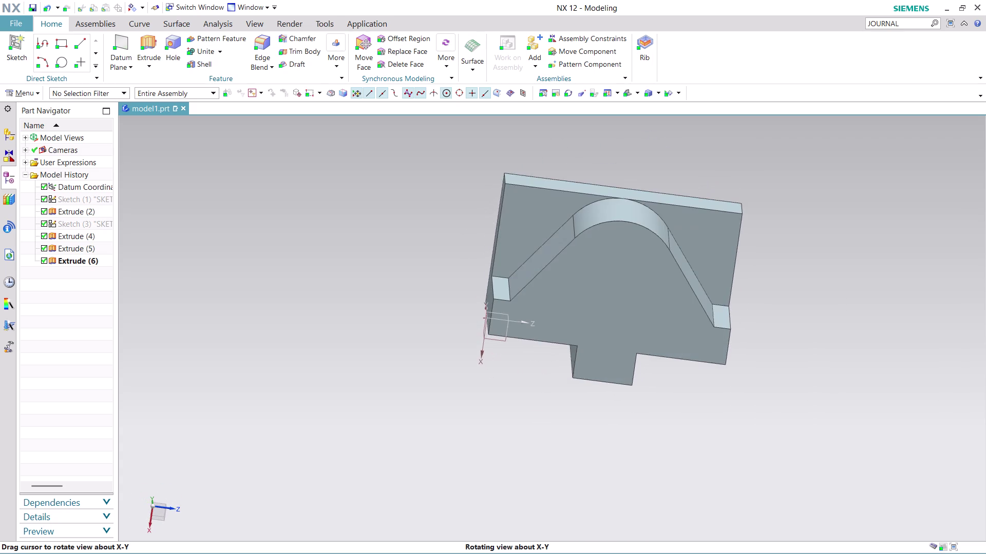
middle_drag(337, 294, 334, 297)
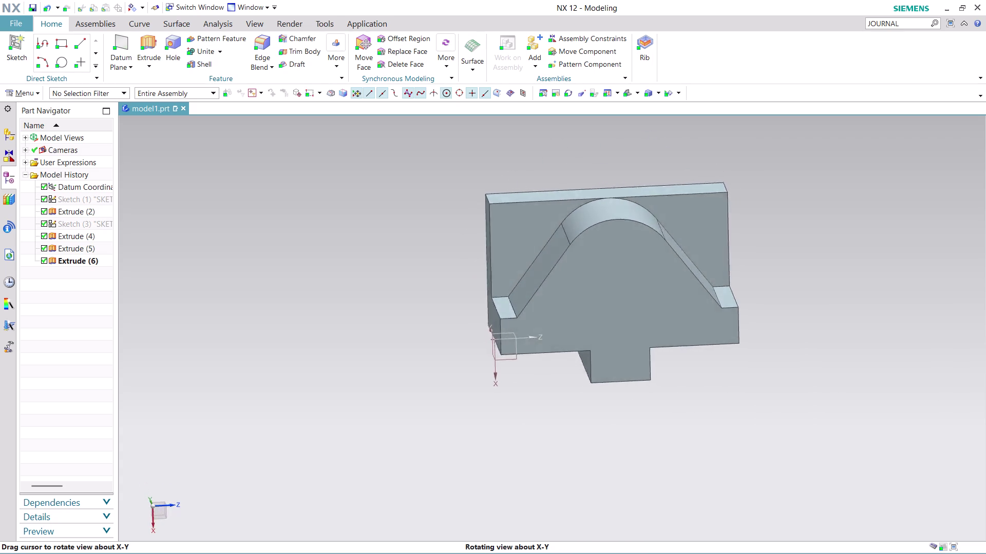
middle_drag(334, 297, 328, 283)
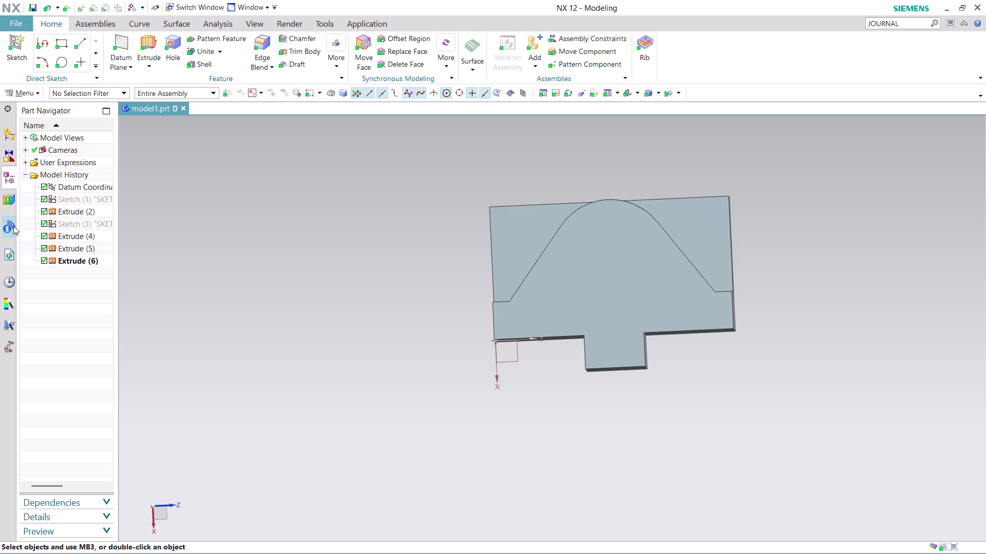
Create a new sketch on the arch face (Face of Extrude(2)) and centre it in view.
click(35, 94)
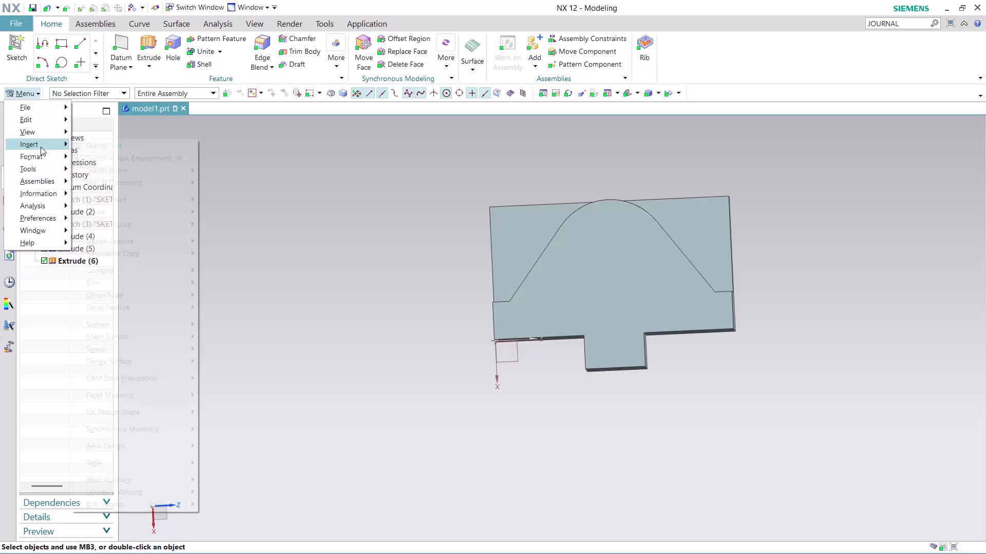
click(115, 157)
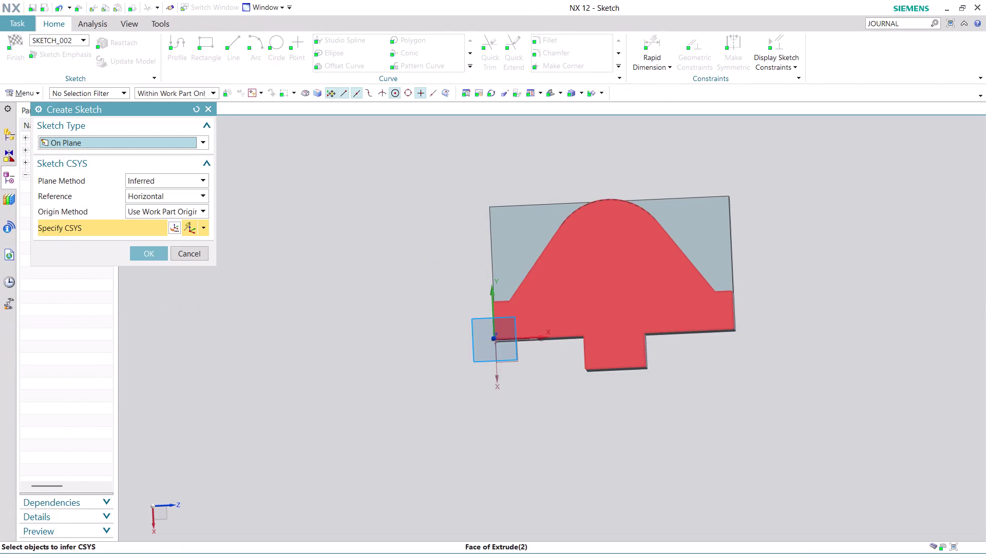
click(612, 265)
click(142, 257)
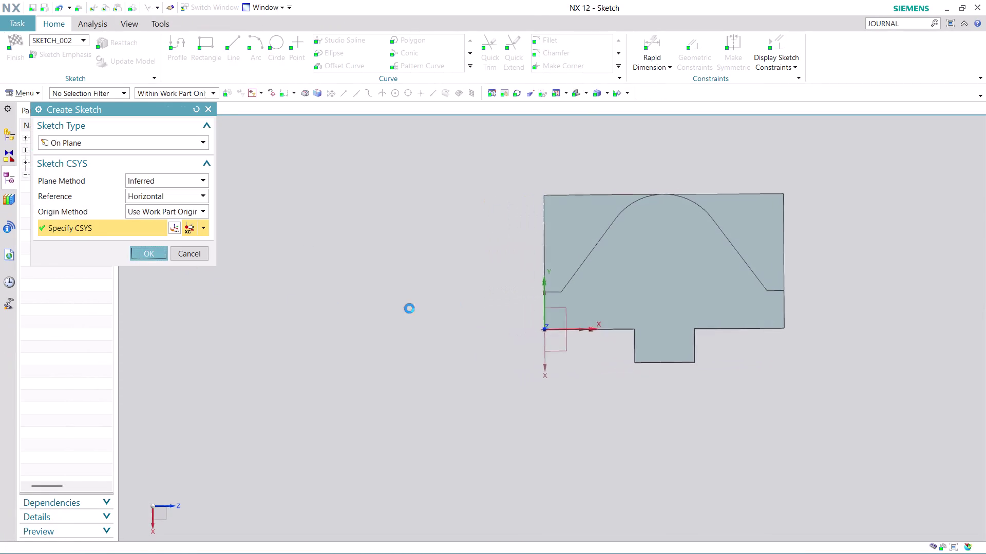
middle_drag(851, 230, 699, 283)
scroll(up, 3)
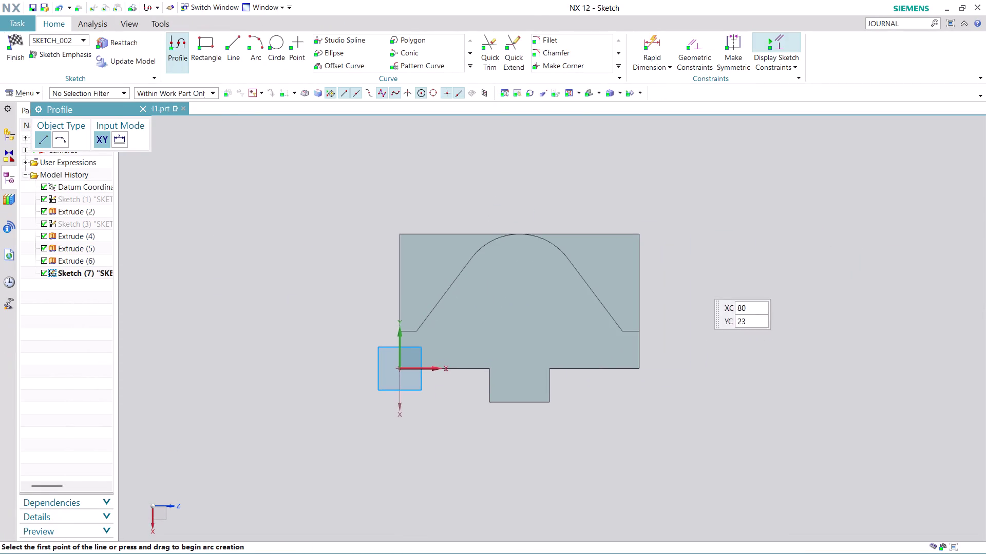
Draw a 12 mm diameter circle snapped to the arc centre of Edge of Extrude(4).
scroll(up, 3)
scroll(up, 3)
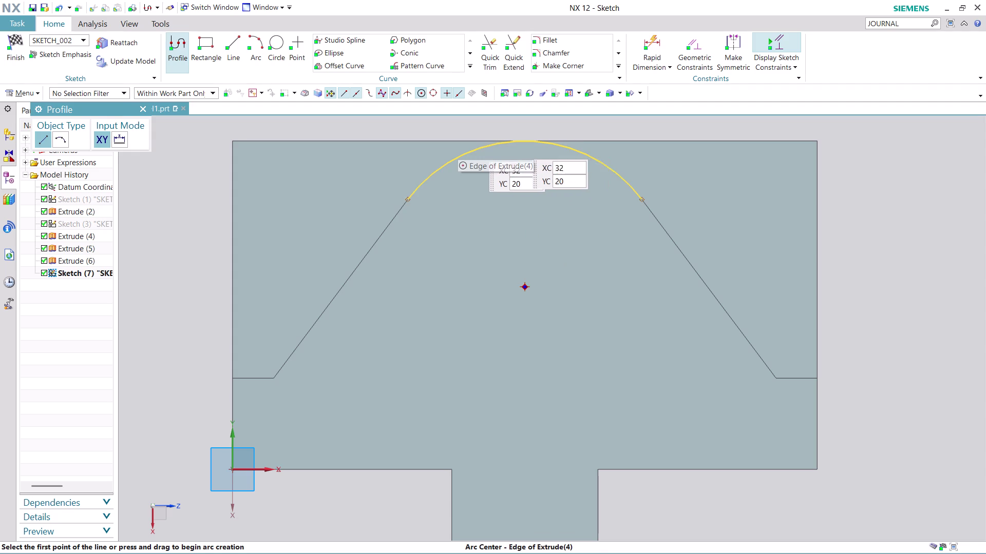
click(281, 44)
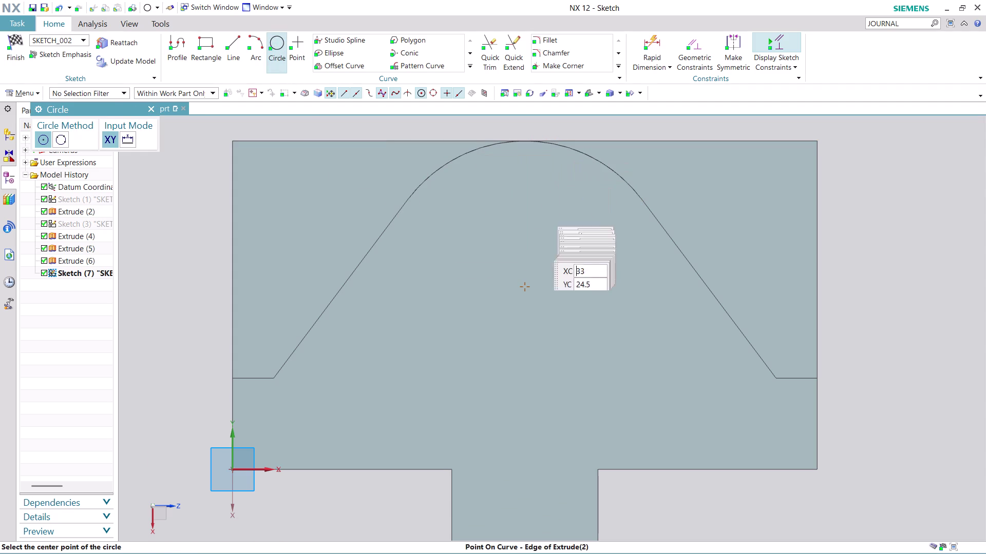
click(524, 286)
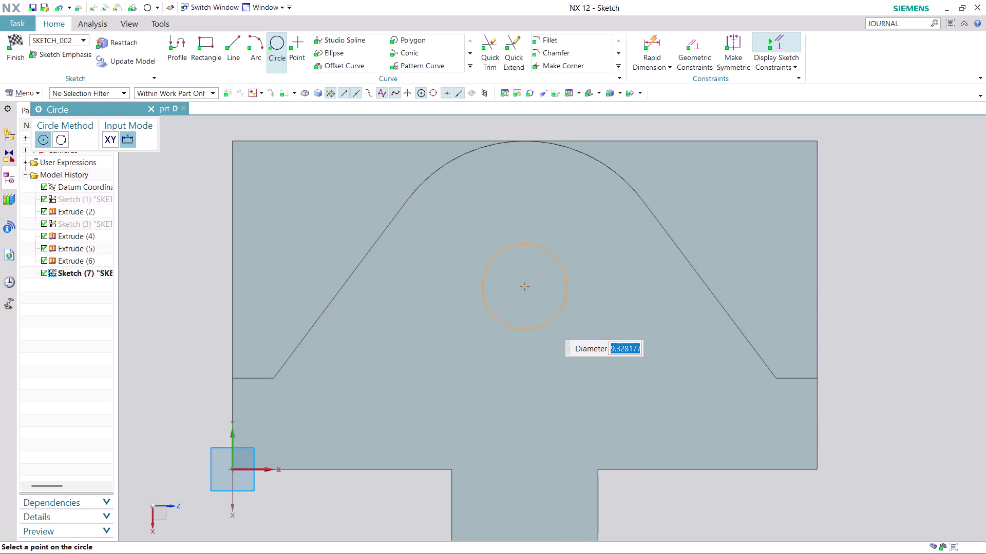
text(12)
key(Return)
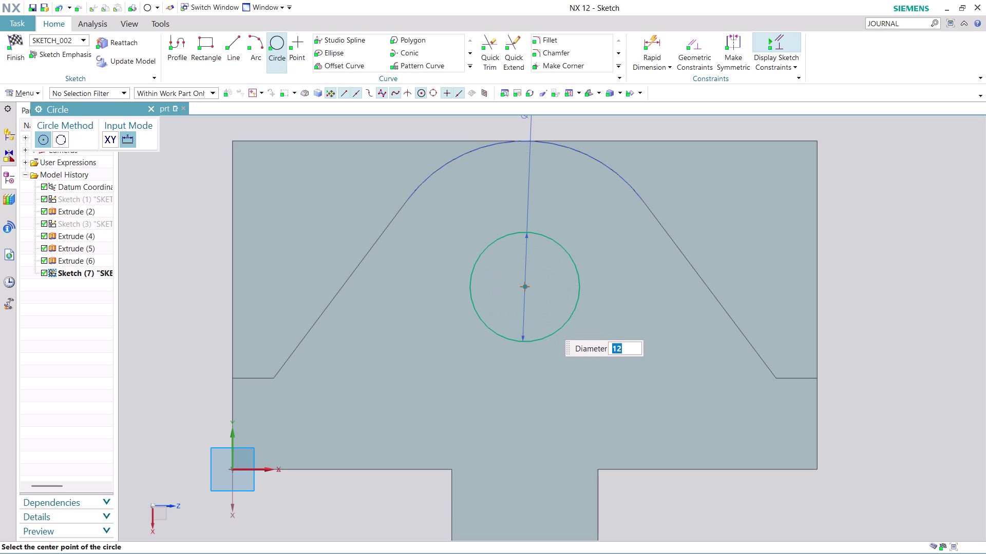
key(Escape)
key(Escape)
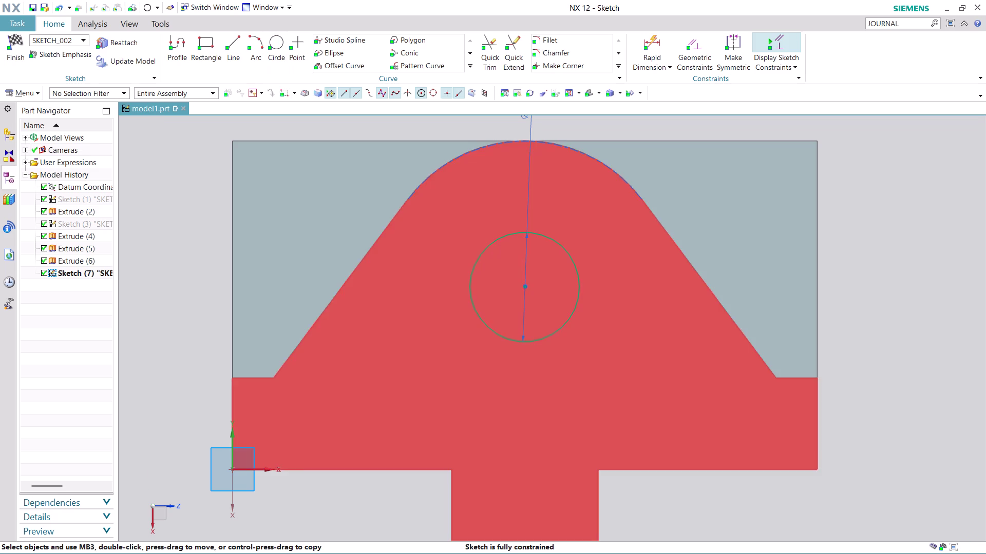
scroll(down, 3)
scroll(up, 3)
middle_drag(628, 236, 636, 264)
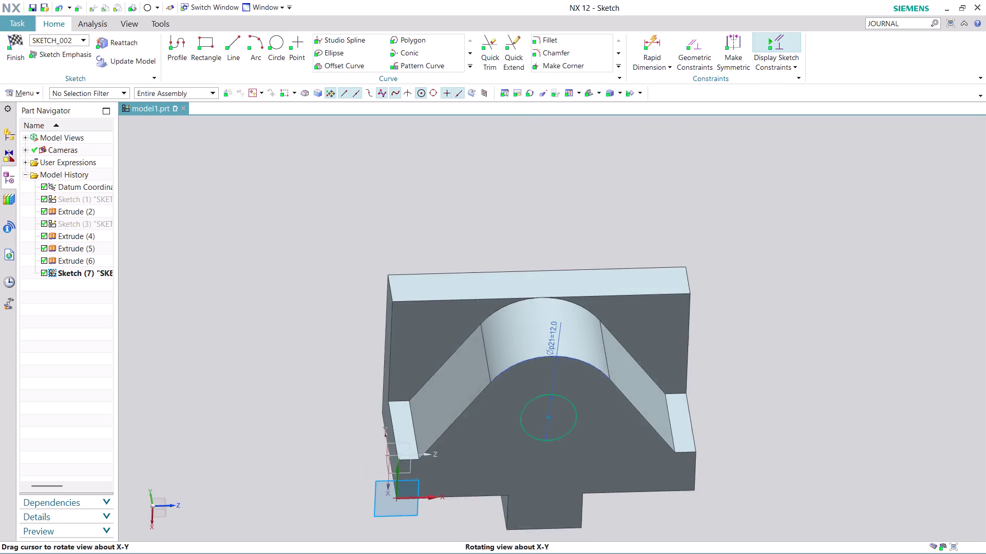
middle_drag(636, 265, 621, 300)
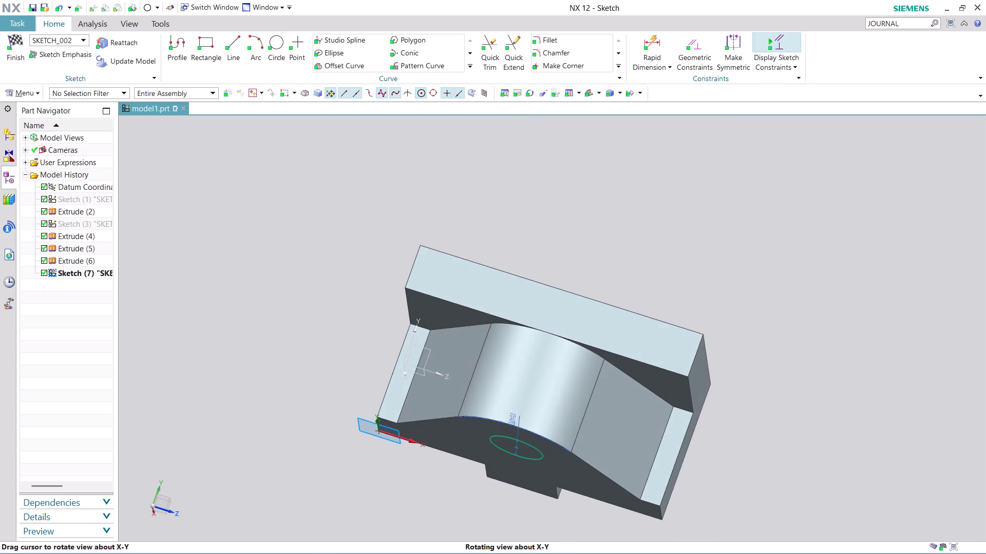
middle_drag(620, 301, 621, 302)
scroll(up, 3)
middle_drag(633, 238, 641, 201)
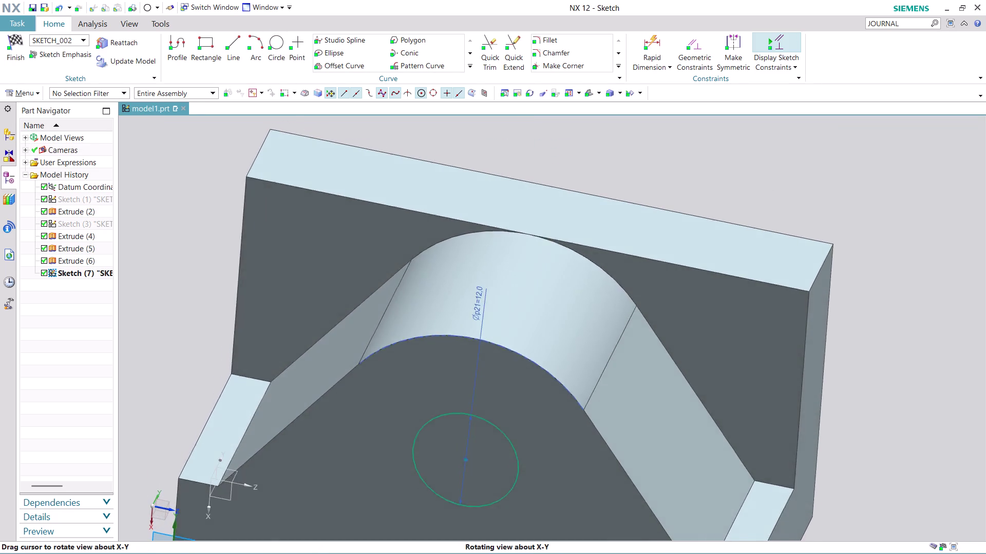
middle_drag(641, 202, 649, 184)
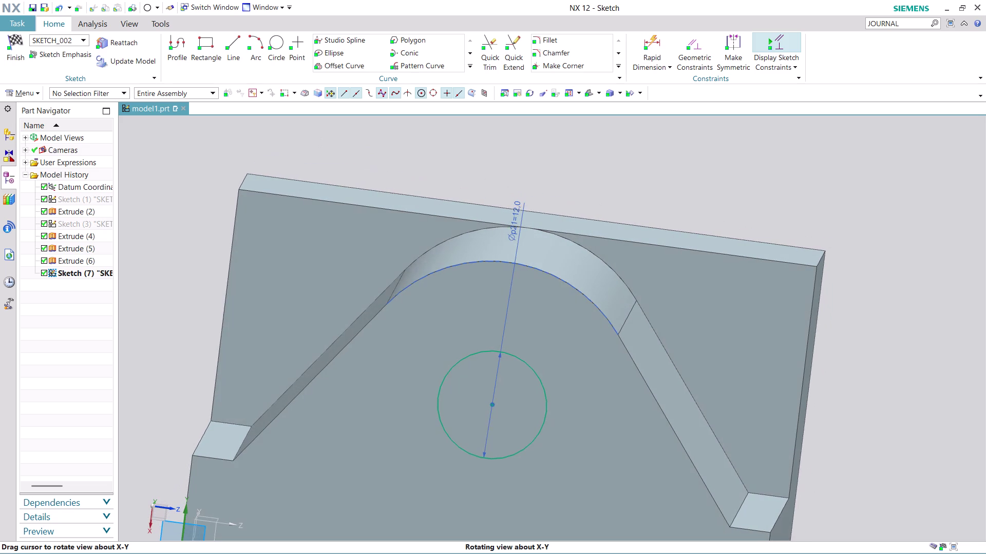
middle_drag(649, 184, 652, 223)
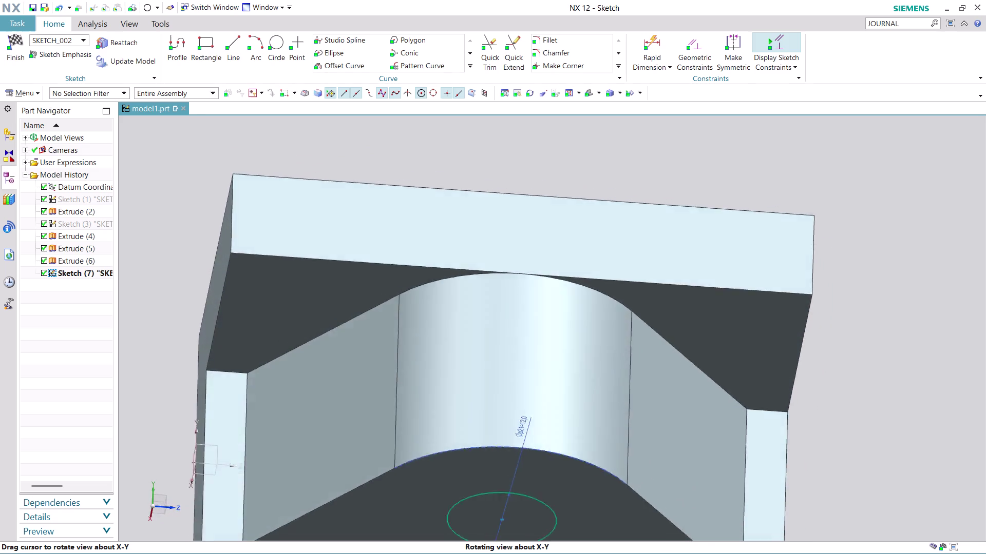
middle_drag(651, 223, 648, 247)
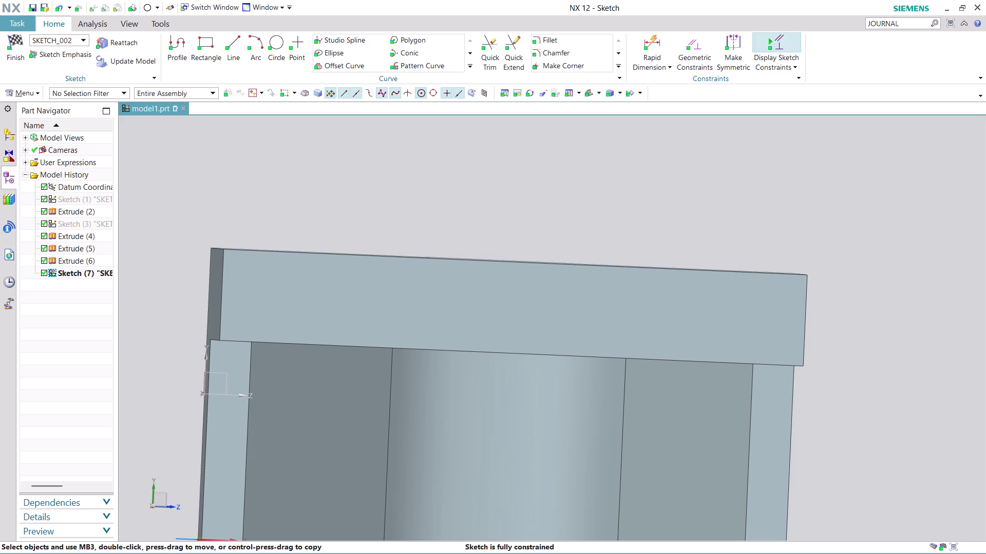
middle_drag(847, 442, 850, 386)
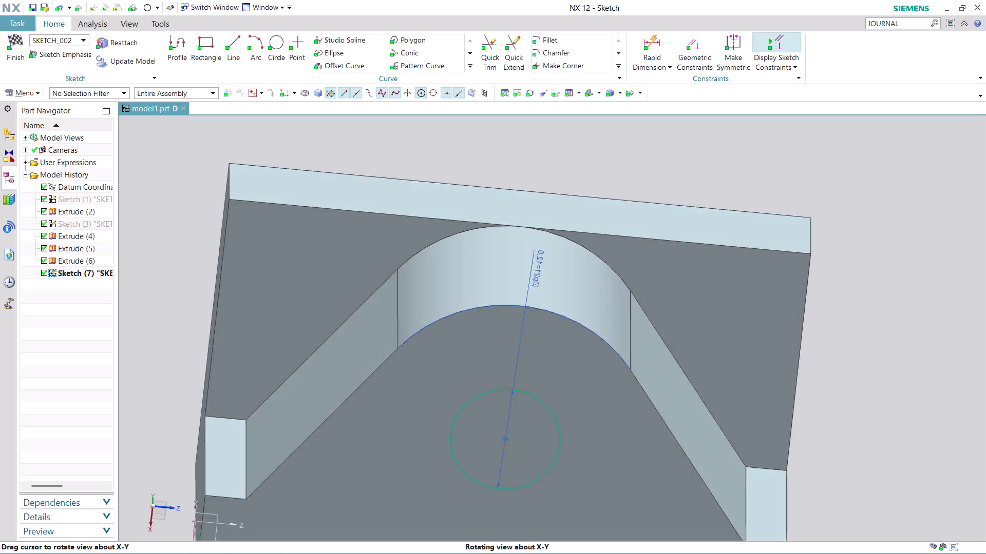
middle_drag(849, 386, 852, 402)
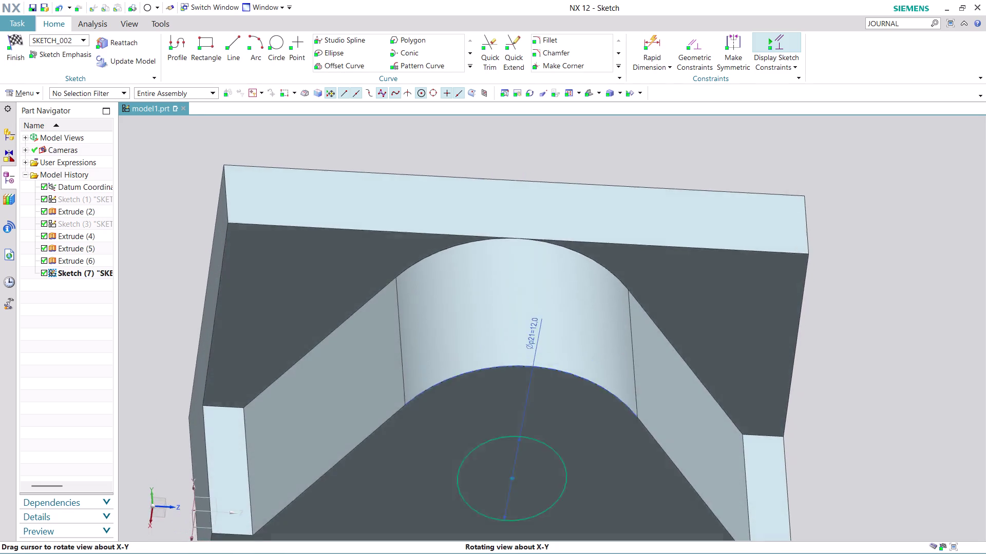
middle_drag(851, 402, 849, 433)
scroll(up, 3)
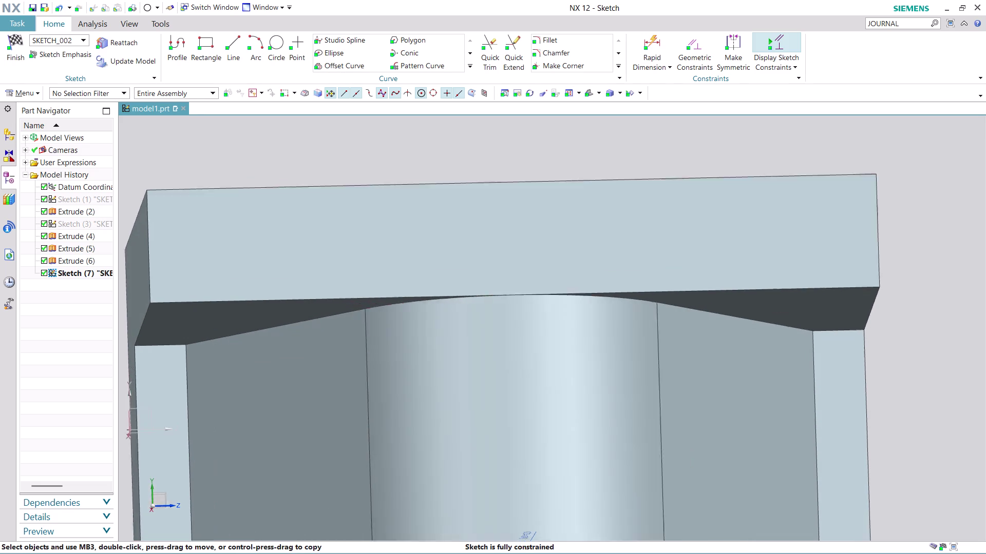
scroll(up, 3)
scroll(down, 3)
scroll(up, 3)
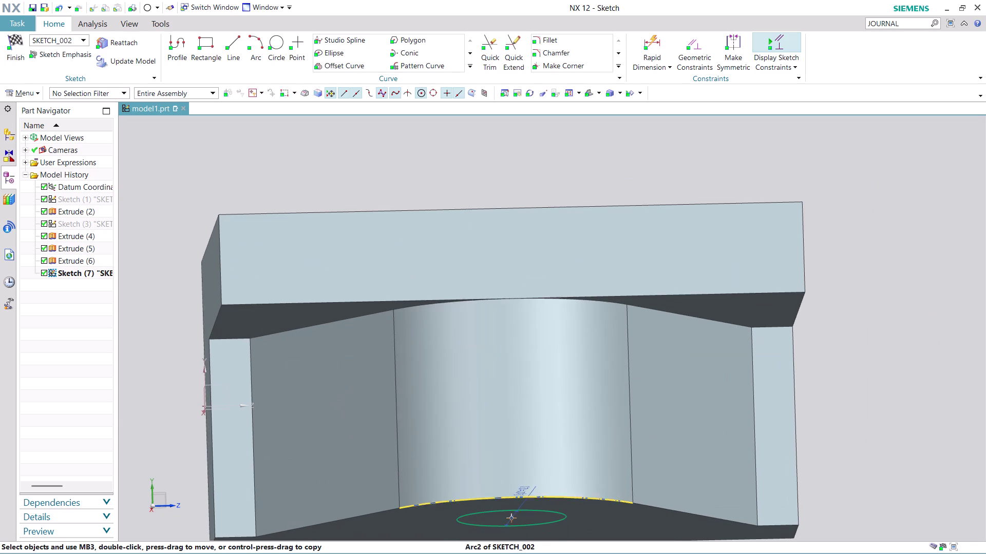